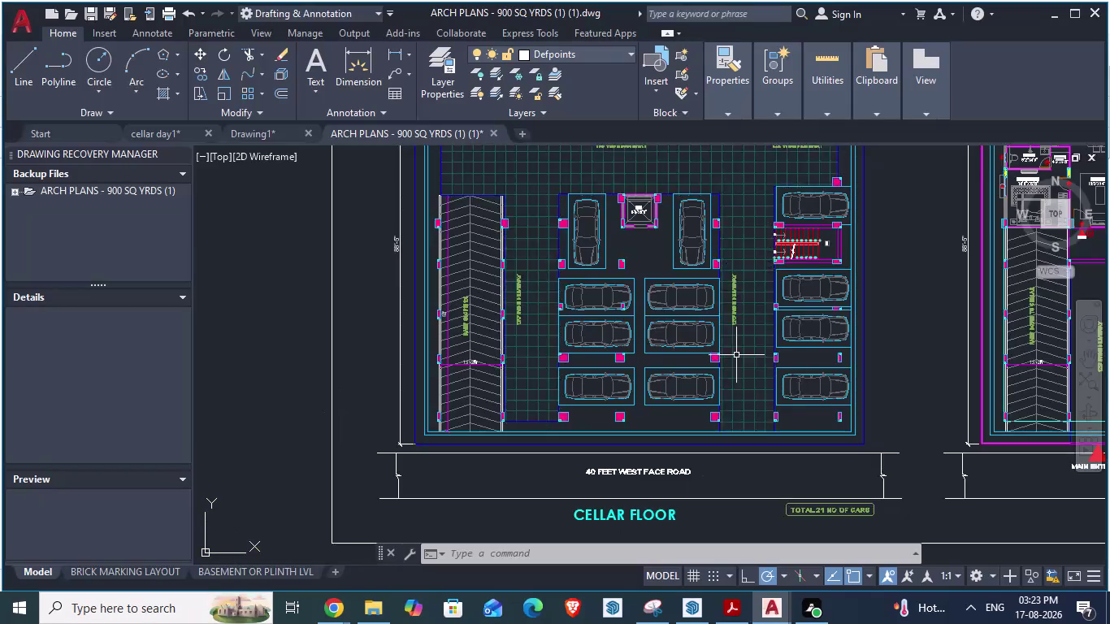
Go back to the AutoCAD floor plan and zoom in on the cellar columns.
scroll(down, 3)
scroll(up, 3)
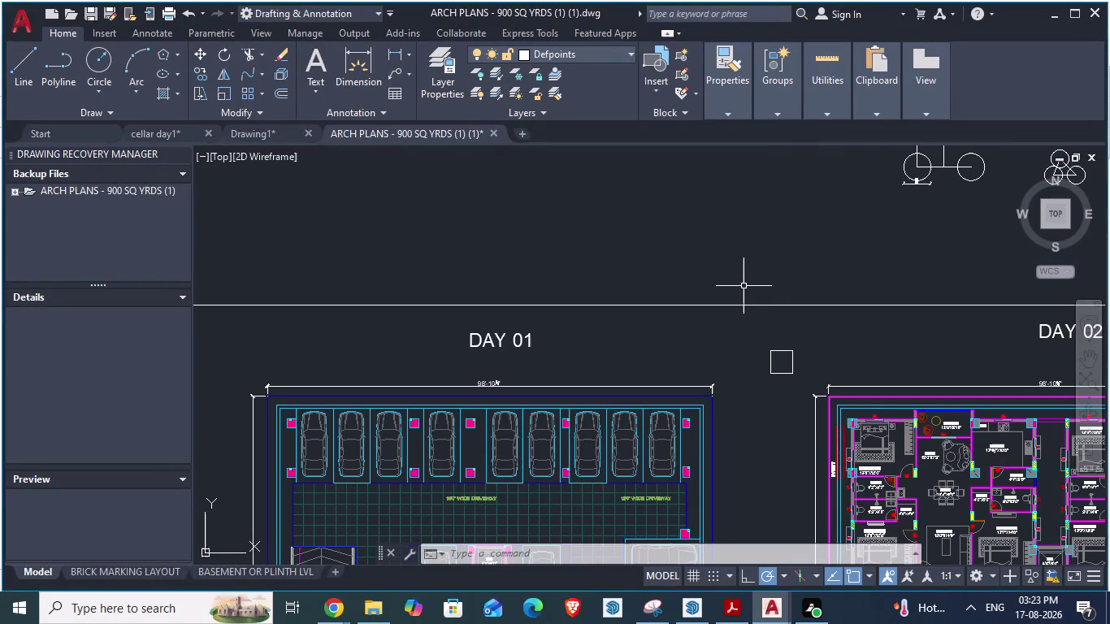
scroll(down, 3)
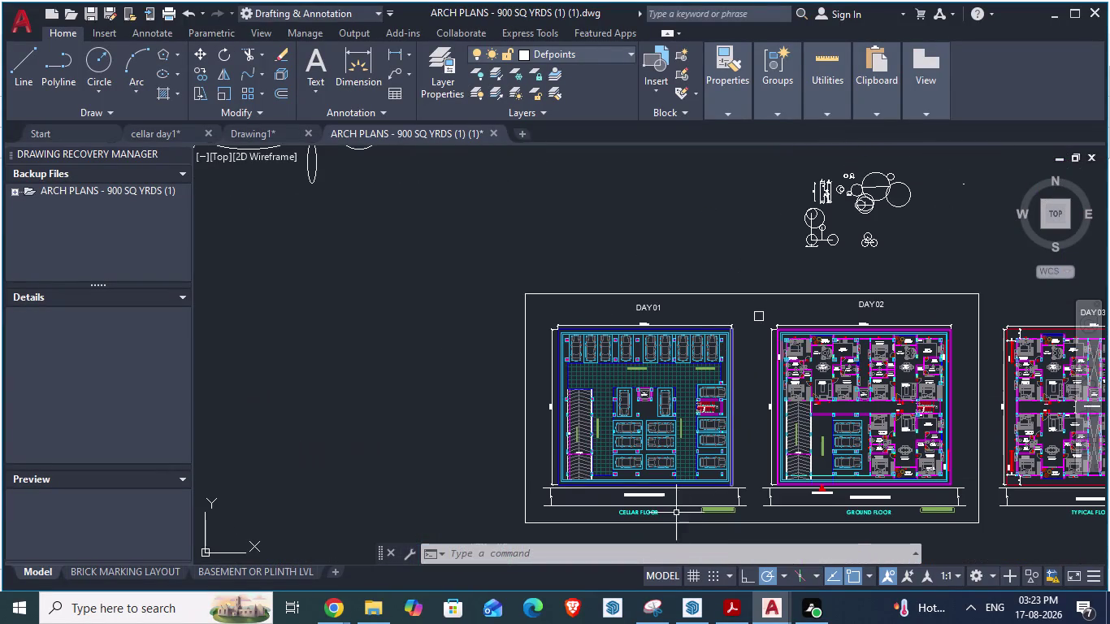
scroll(up, 3)
scroll(up, 3)
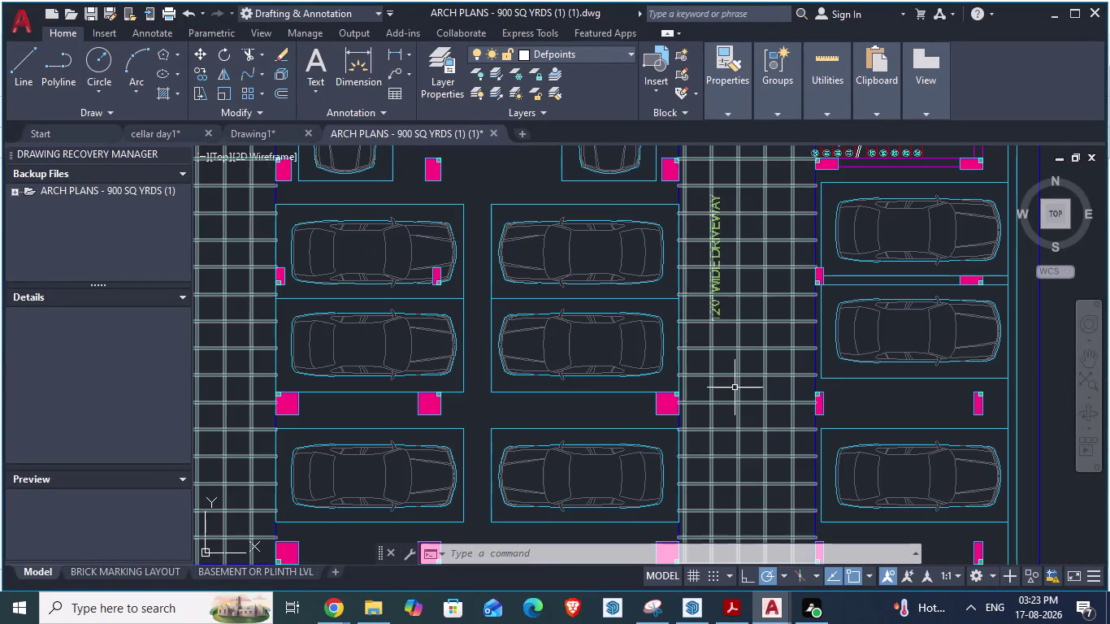
scroll(down, 3)
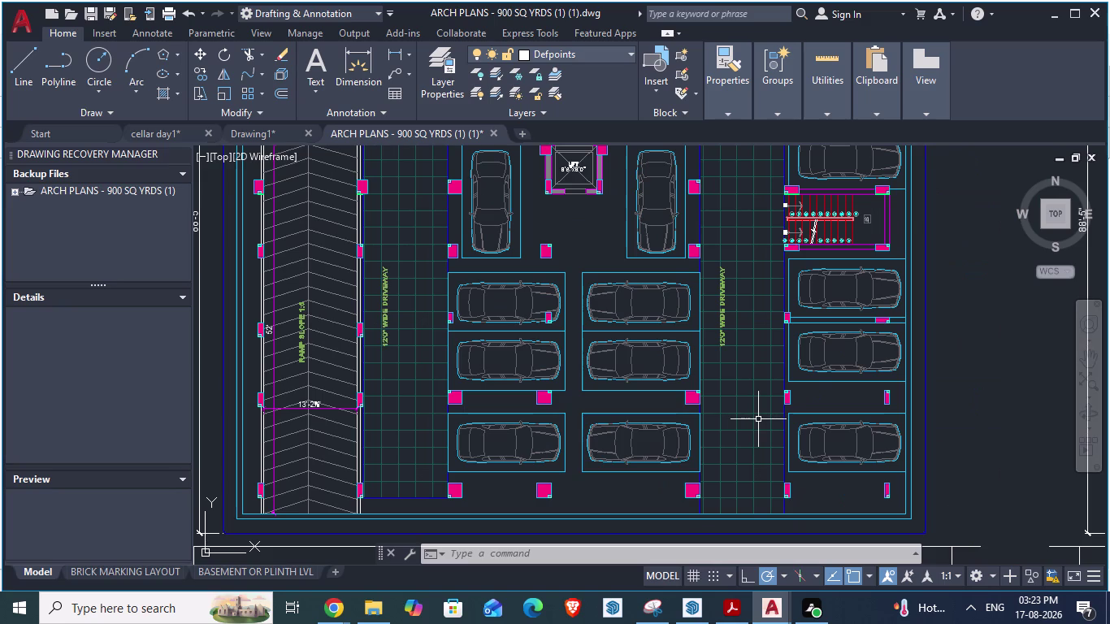
key(alt+Tab)
key(alt+Tab)
key(alt+Tab)
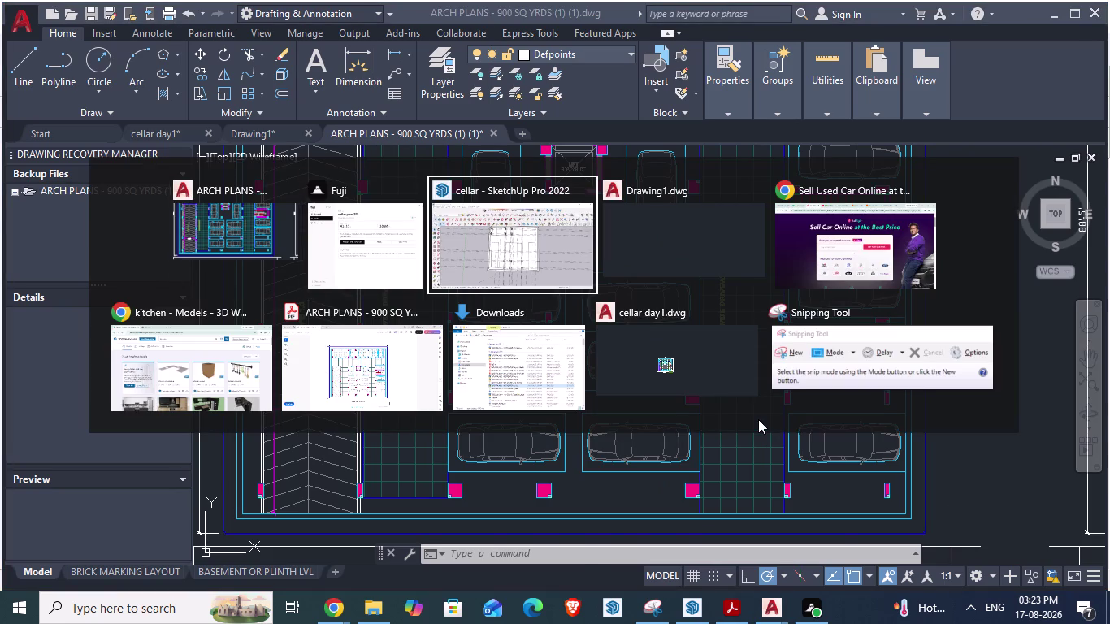
key(alt+Tab)
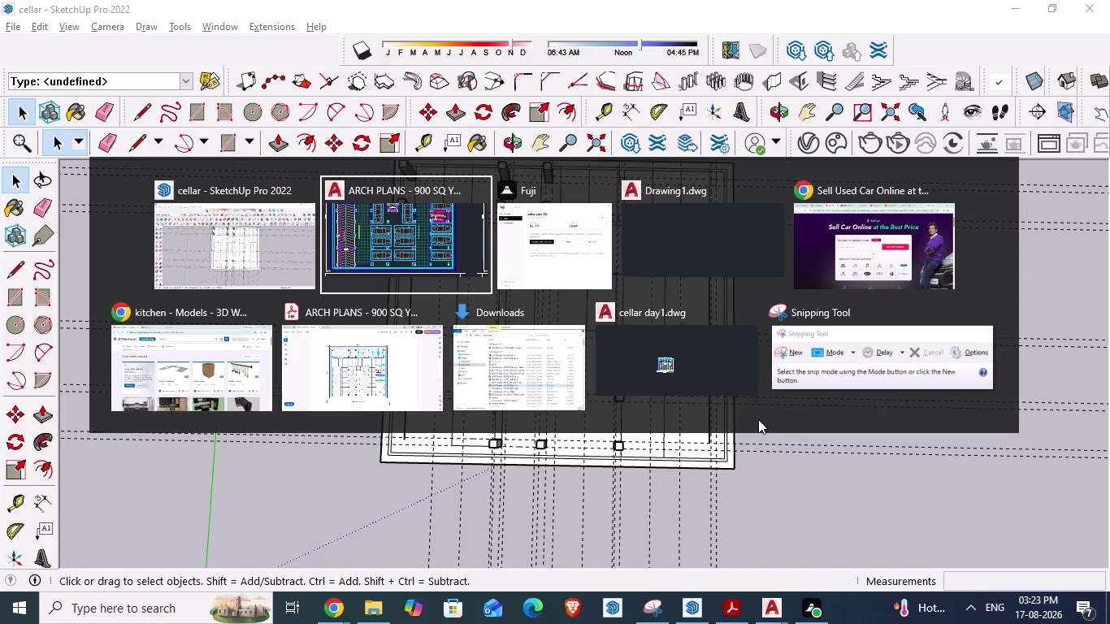
scroll(up, 3)
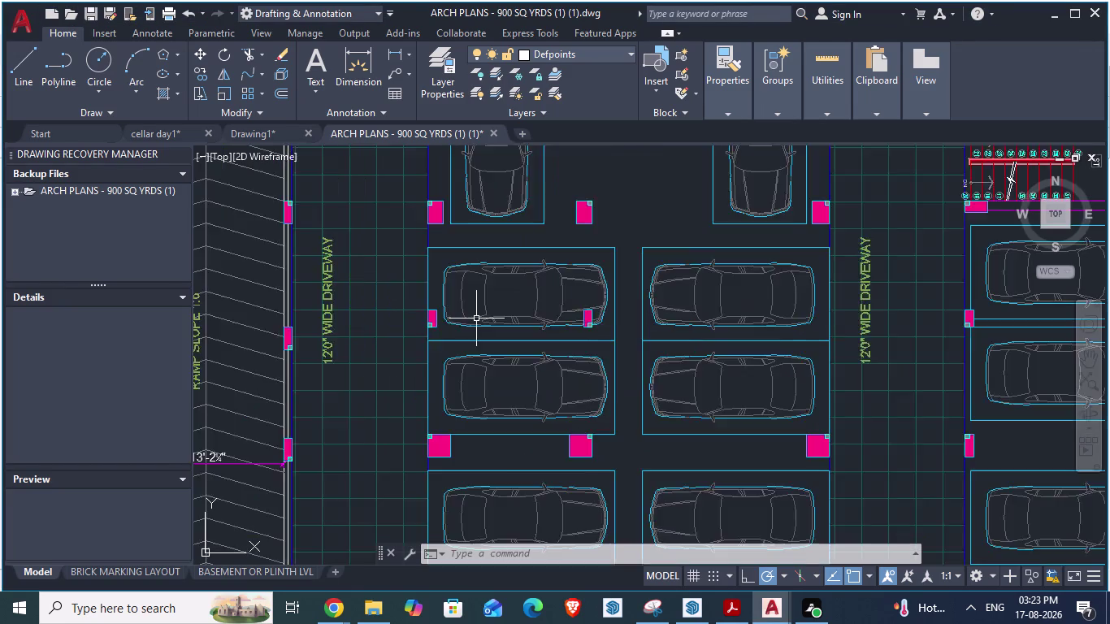
scroll(up, 3)
scroll(down, 3)
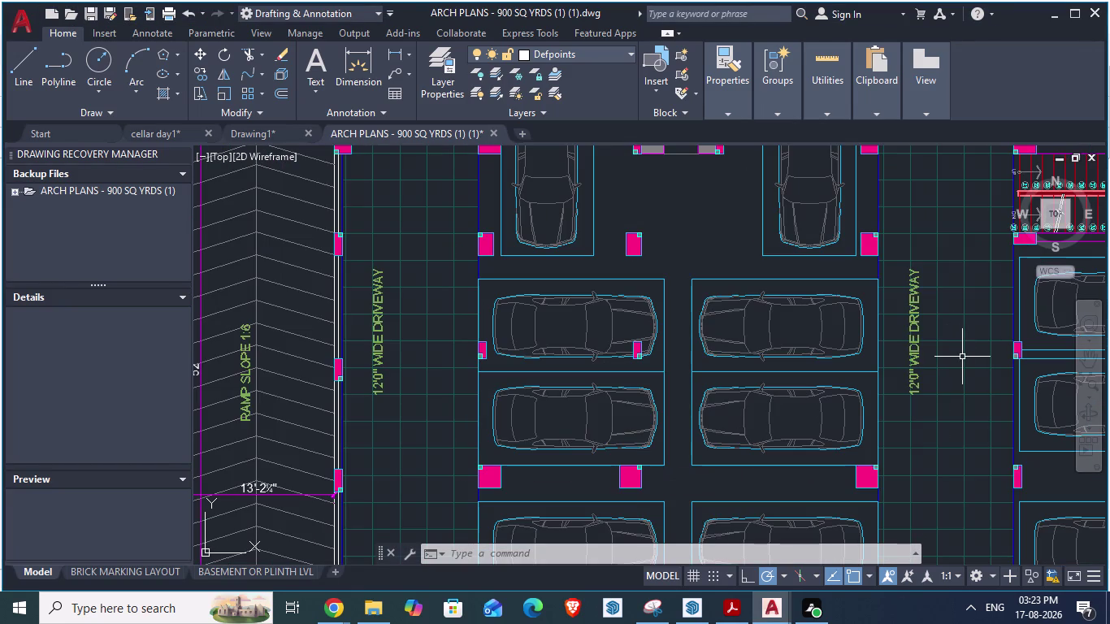
Start an aligned dimension (DA) at a column corner, then return to SketchUp.
text(d)
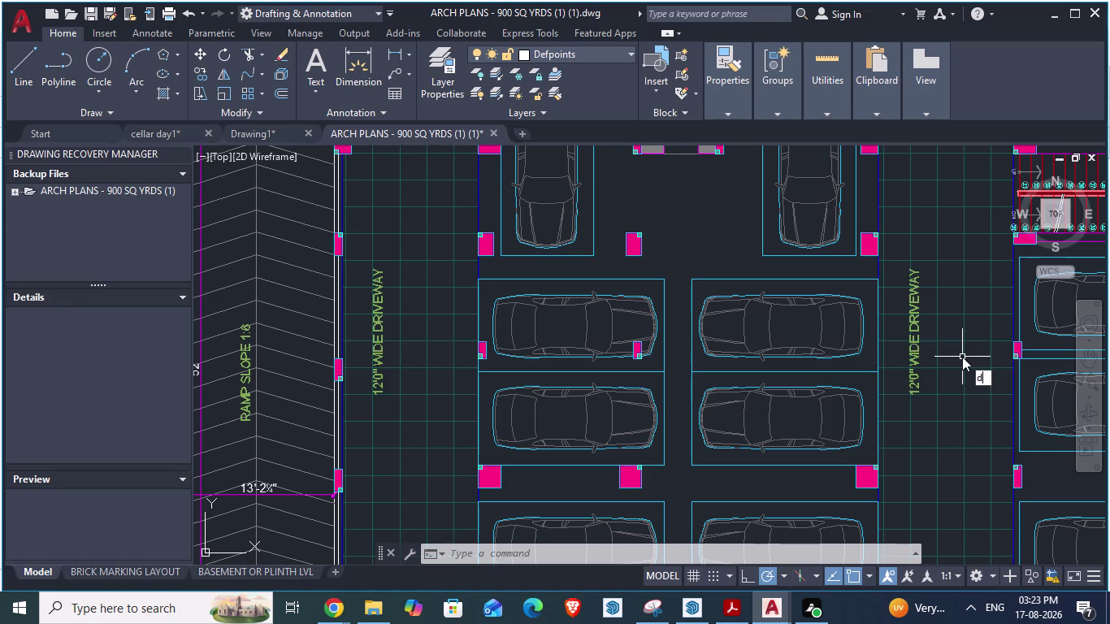
text(a)
key(Return)
scroll(up, 3)
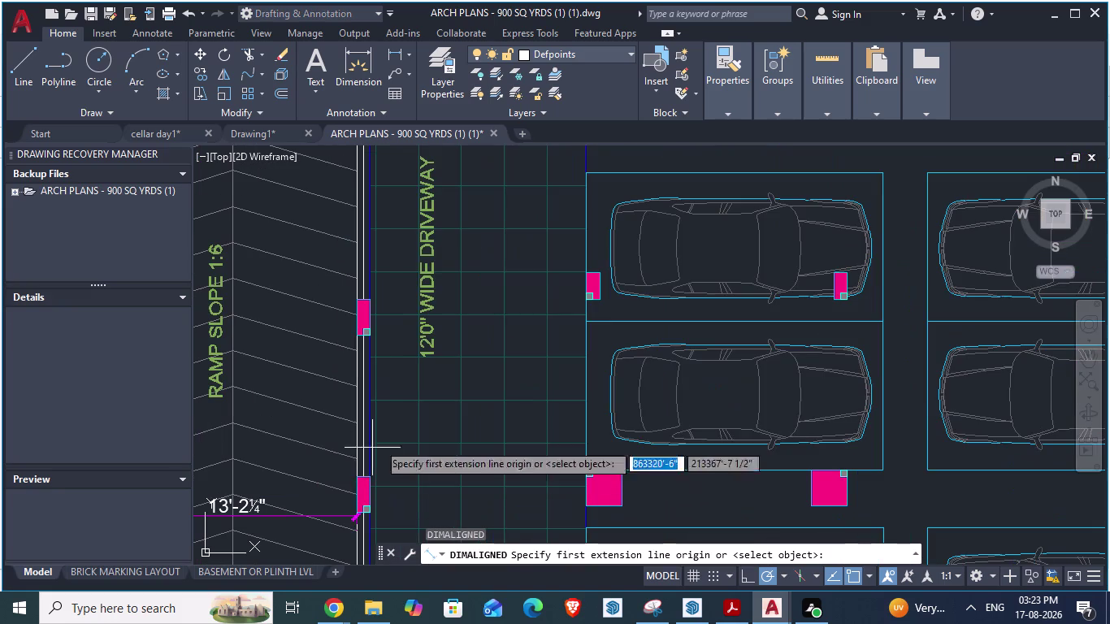
click(598, 474)
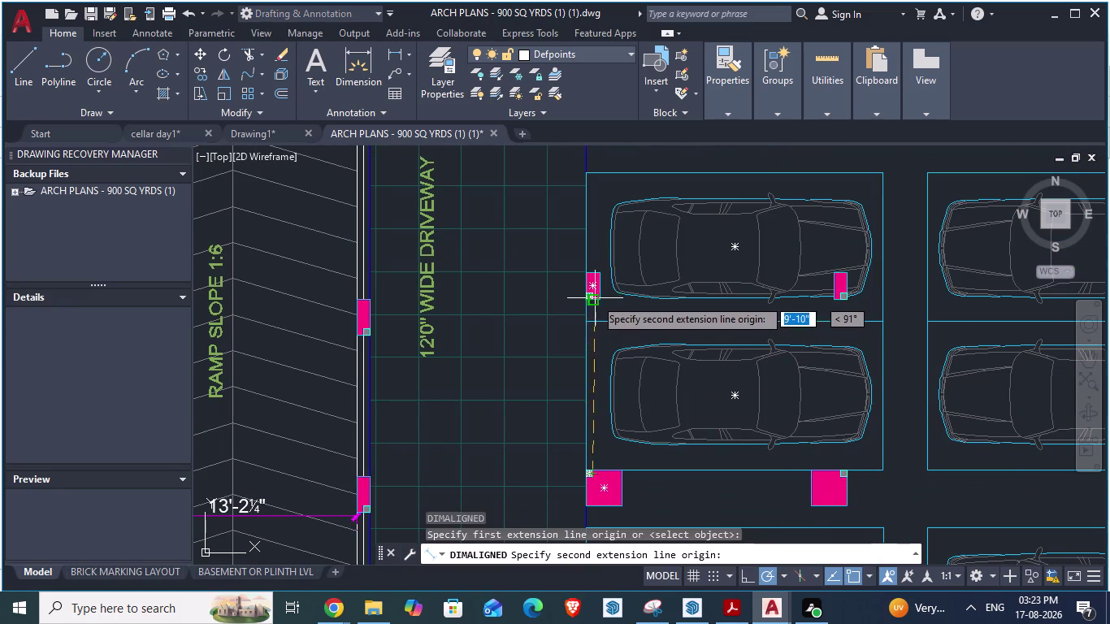
scroll(up, 3)
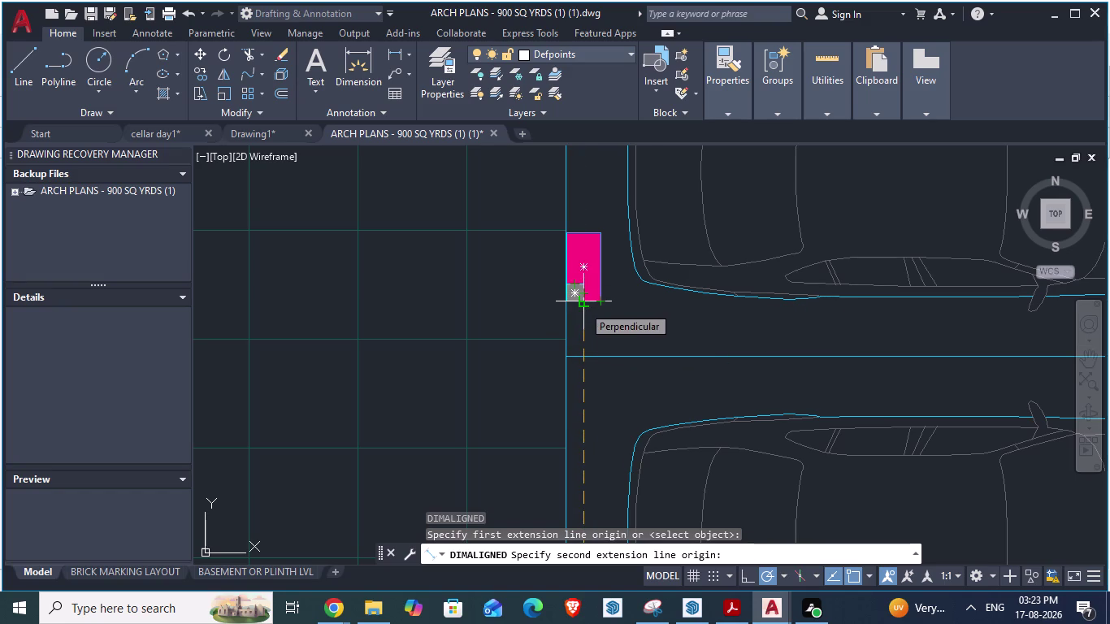
key(alt+Tab)
key(alt+Tab)
Place a Tape Measure guide 9'7.5" out from the front column row.
key(alt+Tab)
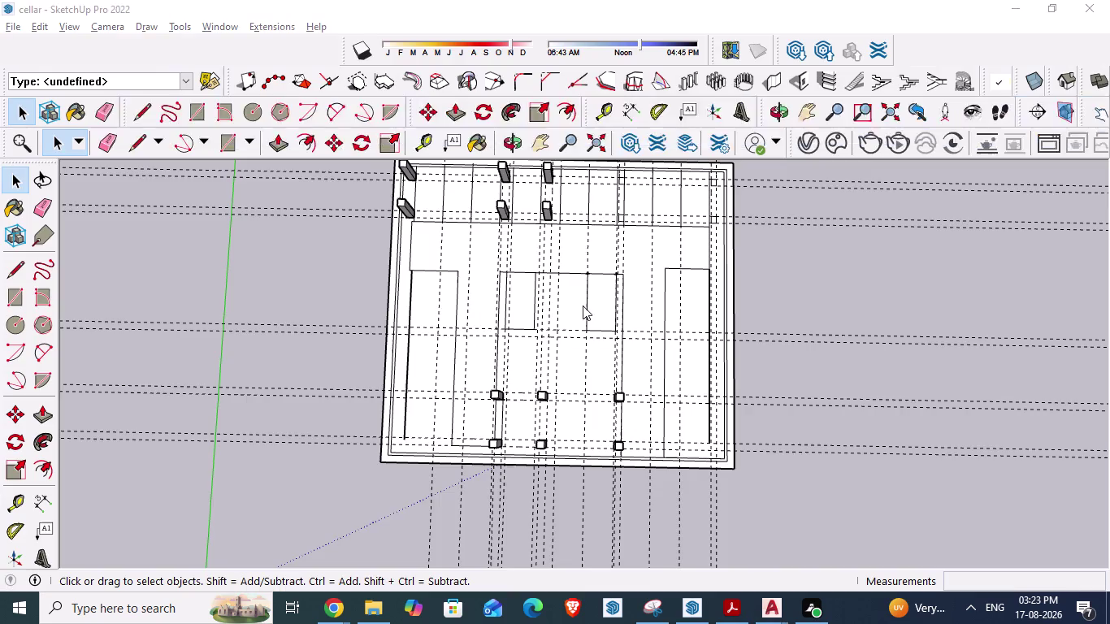
scroll(up, 3)
scroll(up, 3)
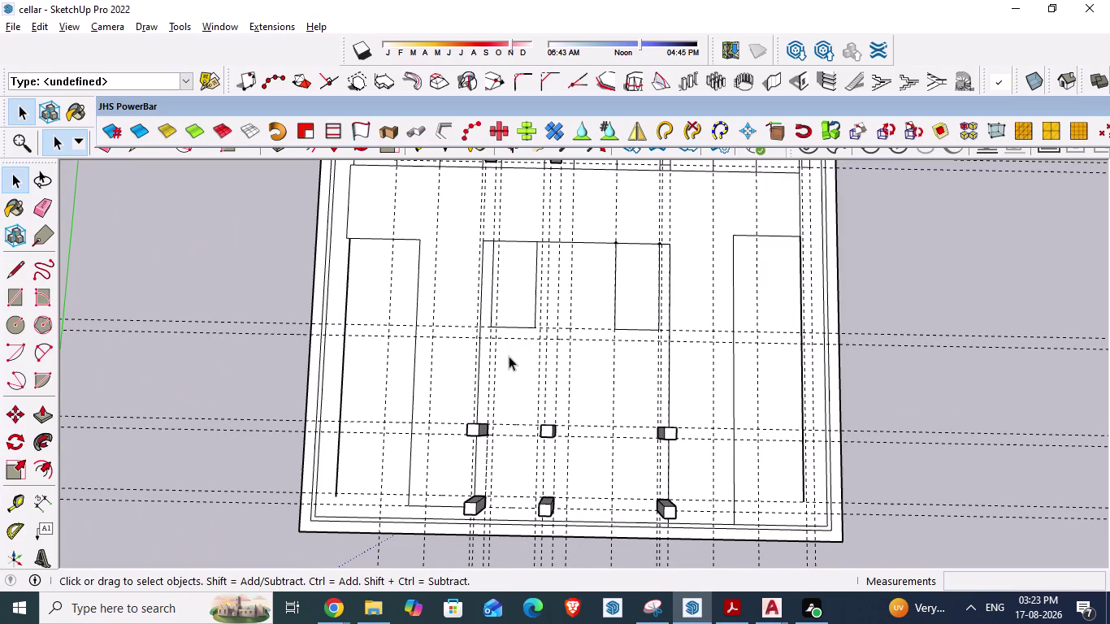
key(t)
key(Return)
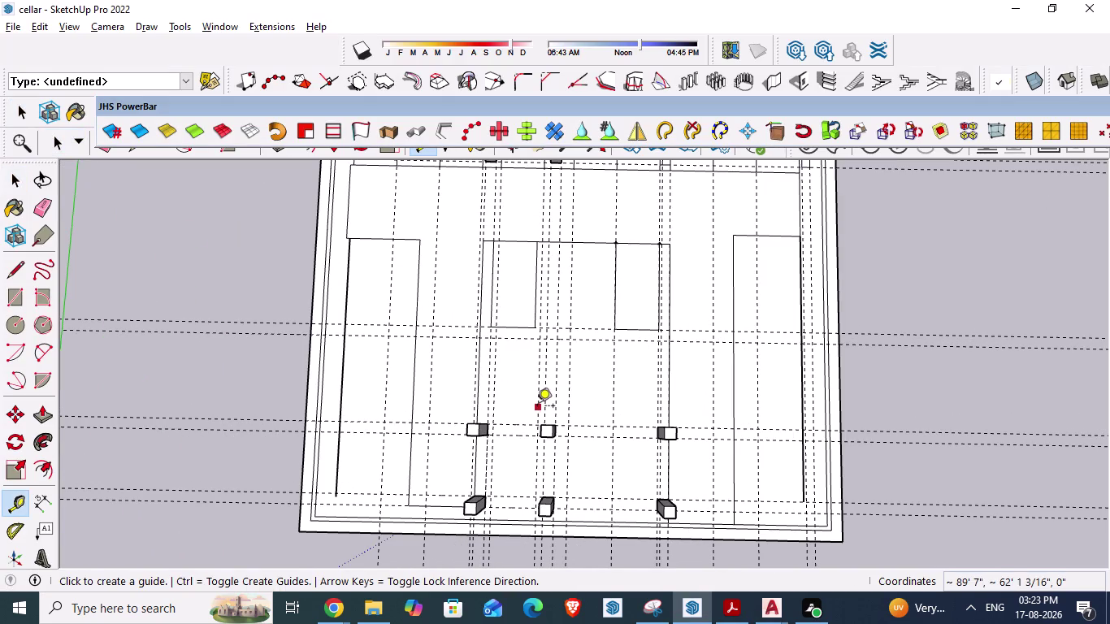
click(522, 425)
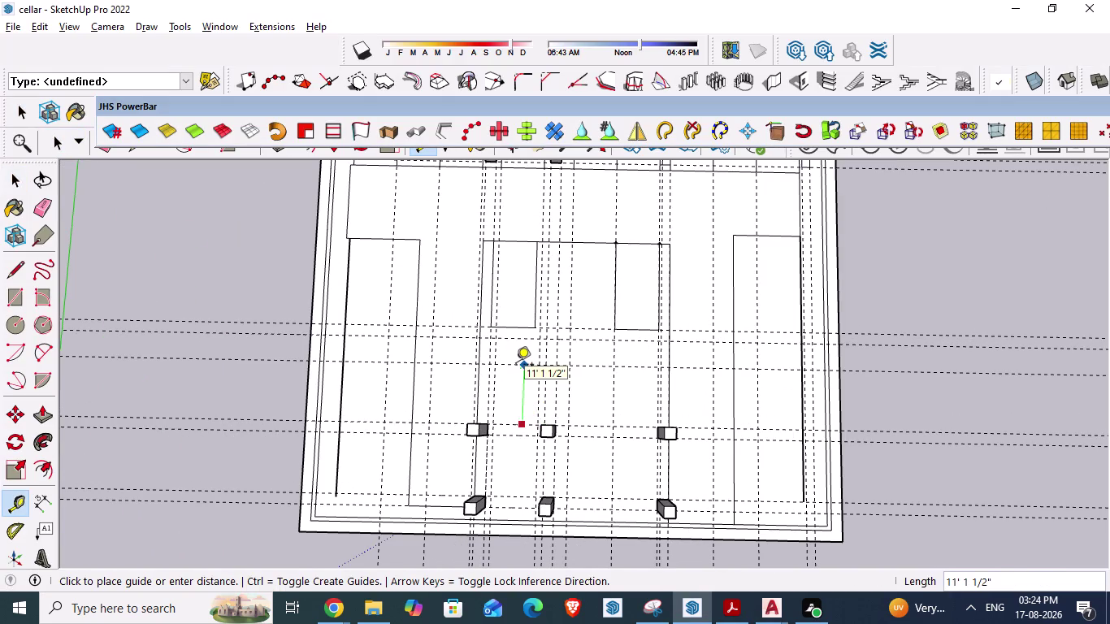
text(9')
text(7)
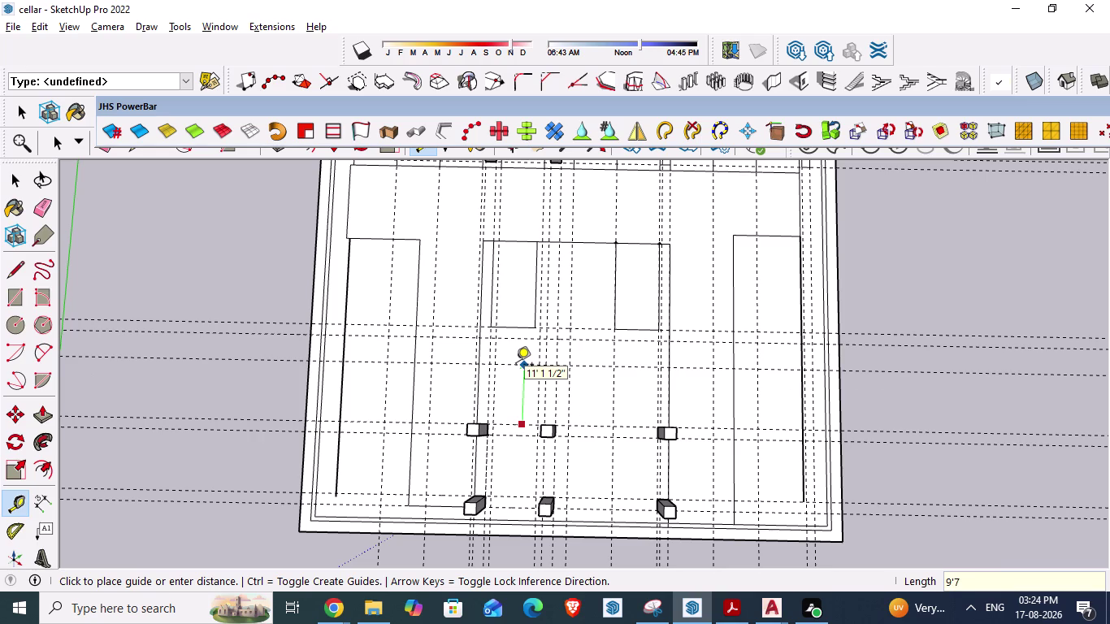
text(.5")
key(Return)
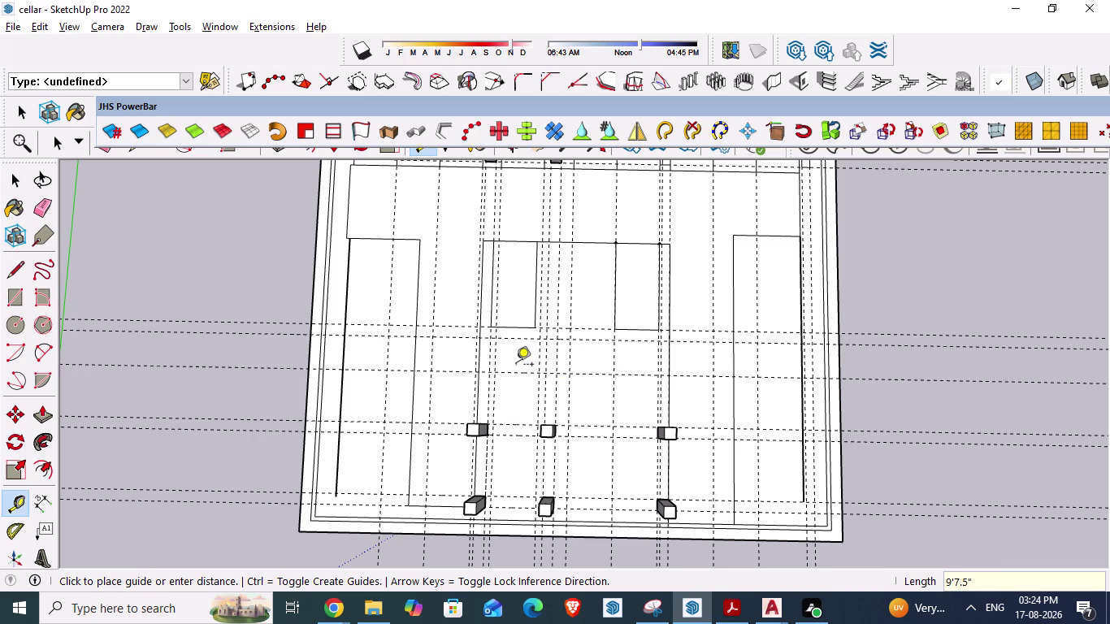
scroll(up, 3)
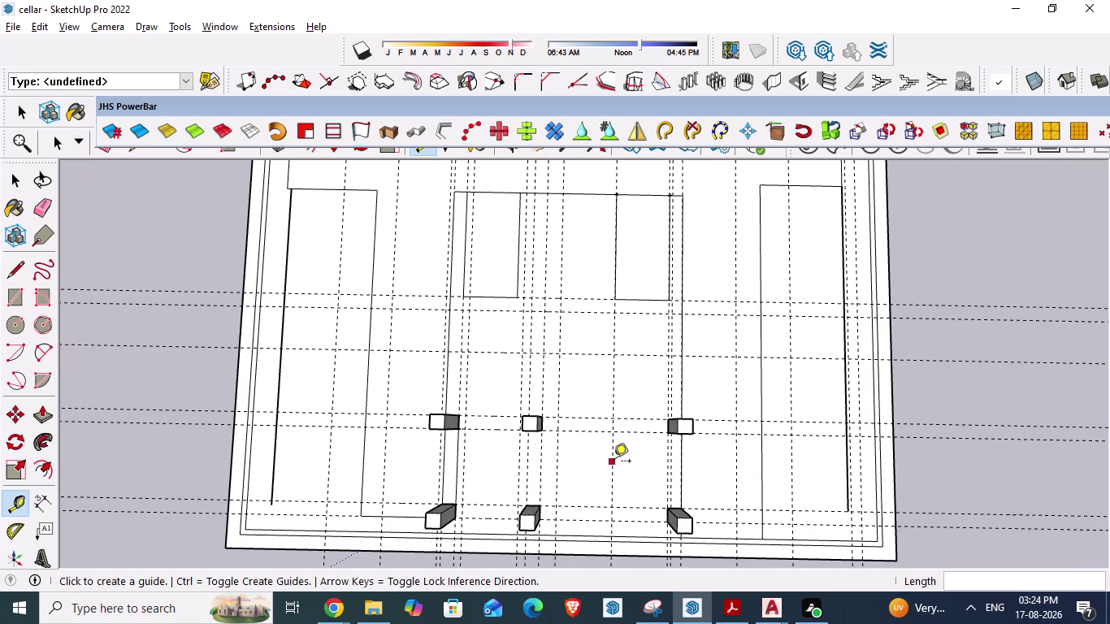
Recheck the roughly 9'-7½" column spacing in AutoCAD, then return to SketchUp.
key(alt+Tab)
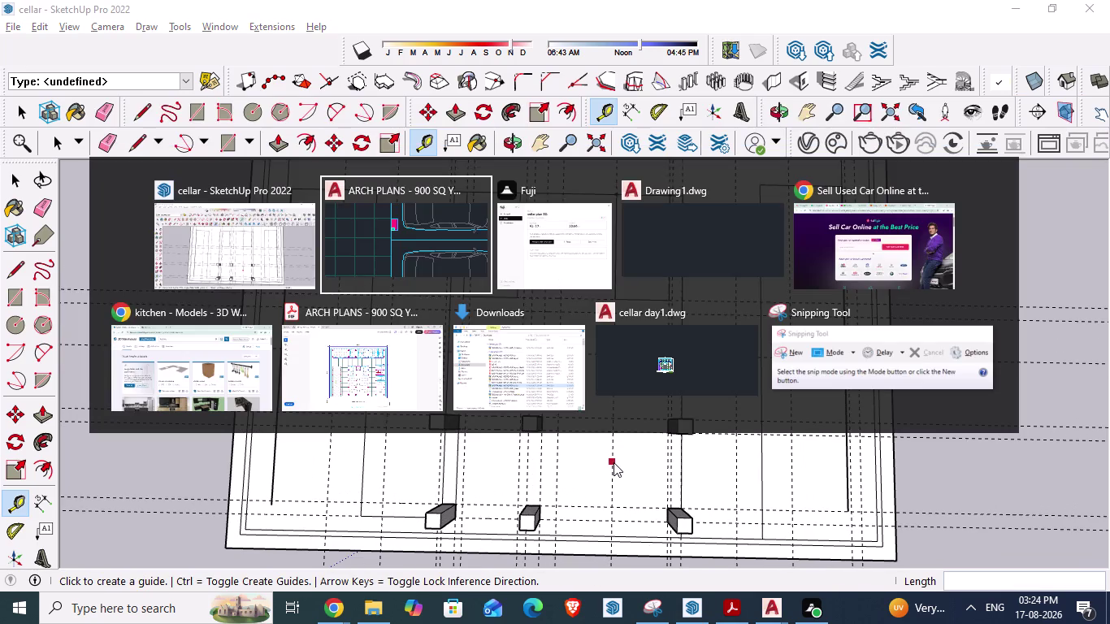
scroll(down, 3)
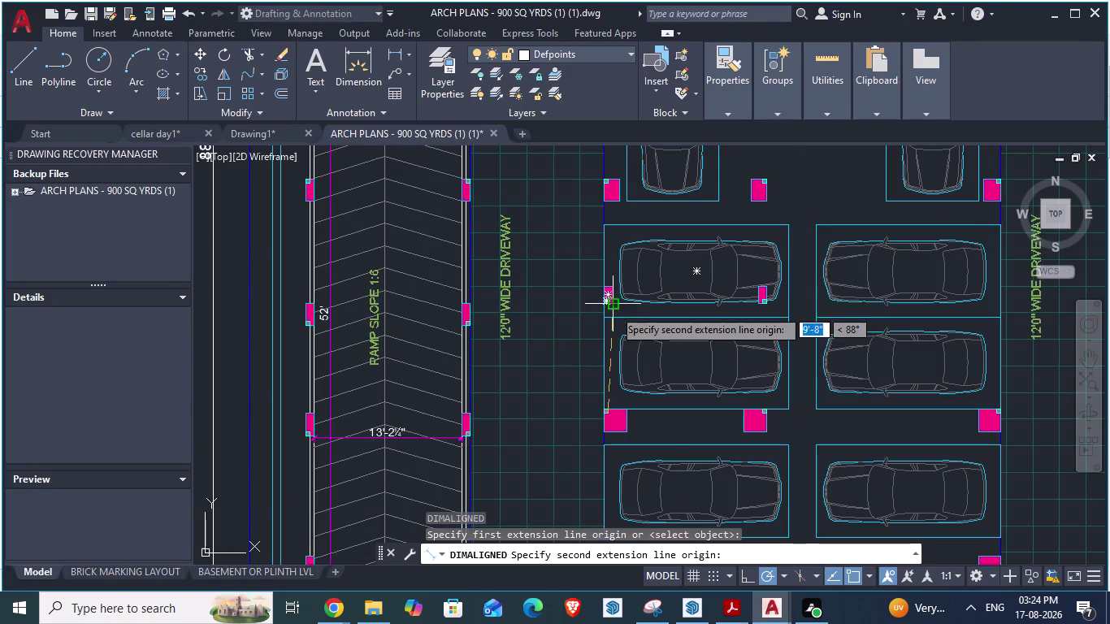
scroll(up, 3)
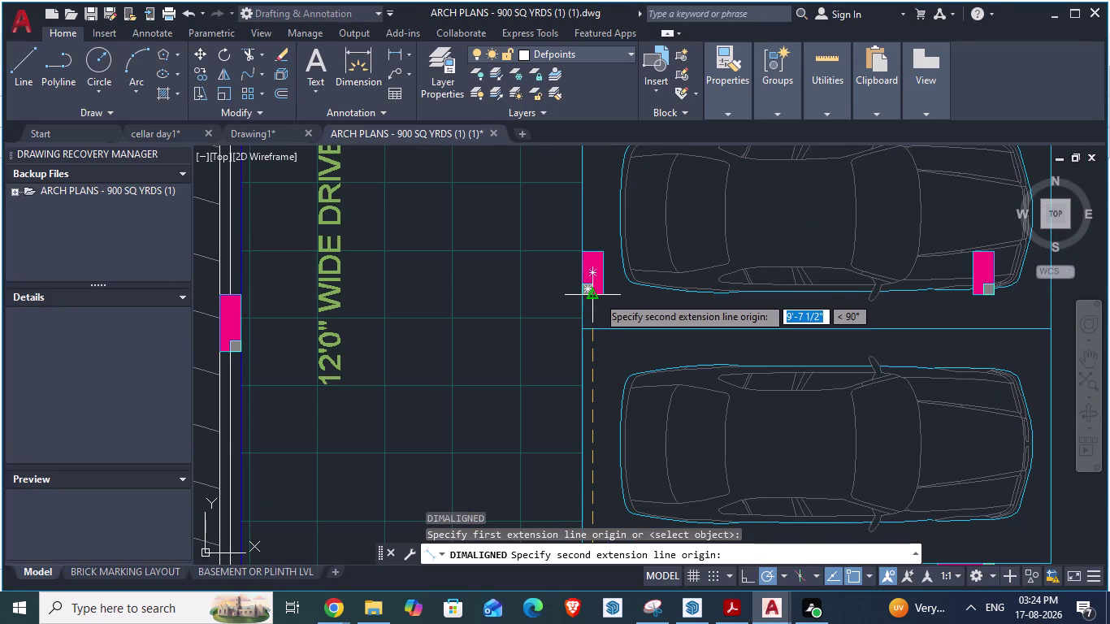
key(alt+Tab)
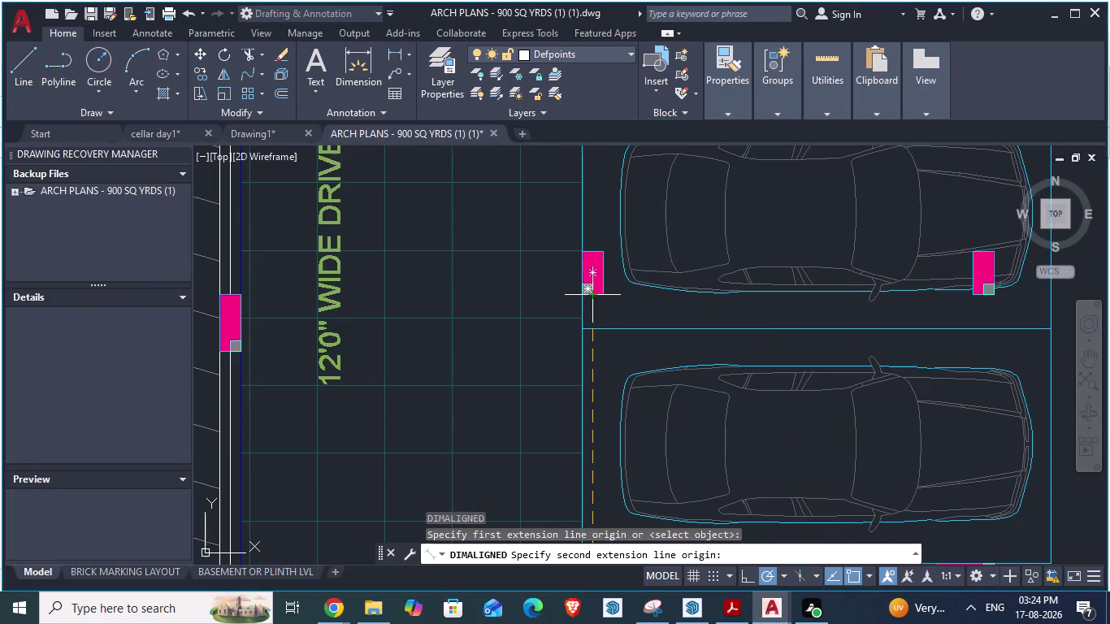
key(alt+Tab)
key(alt+Tab)
Place a guide 9'7 1/2" from the middle column.
scroll(down, 3)
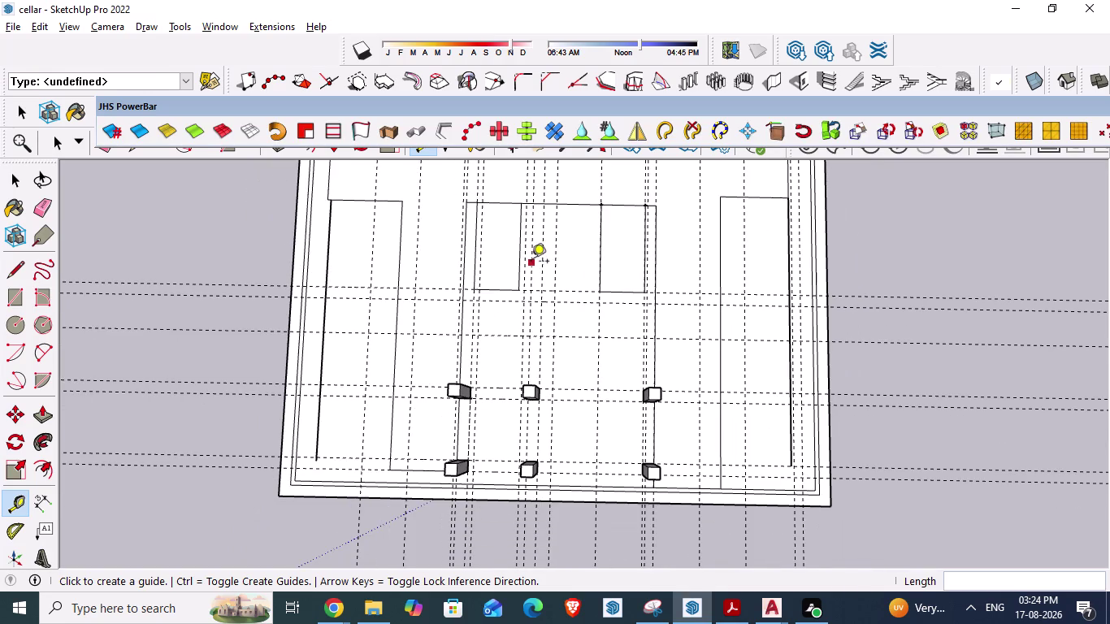
scroll(up, 3)
click(502, 395)
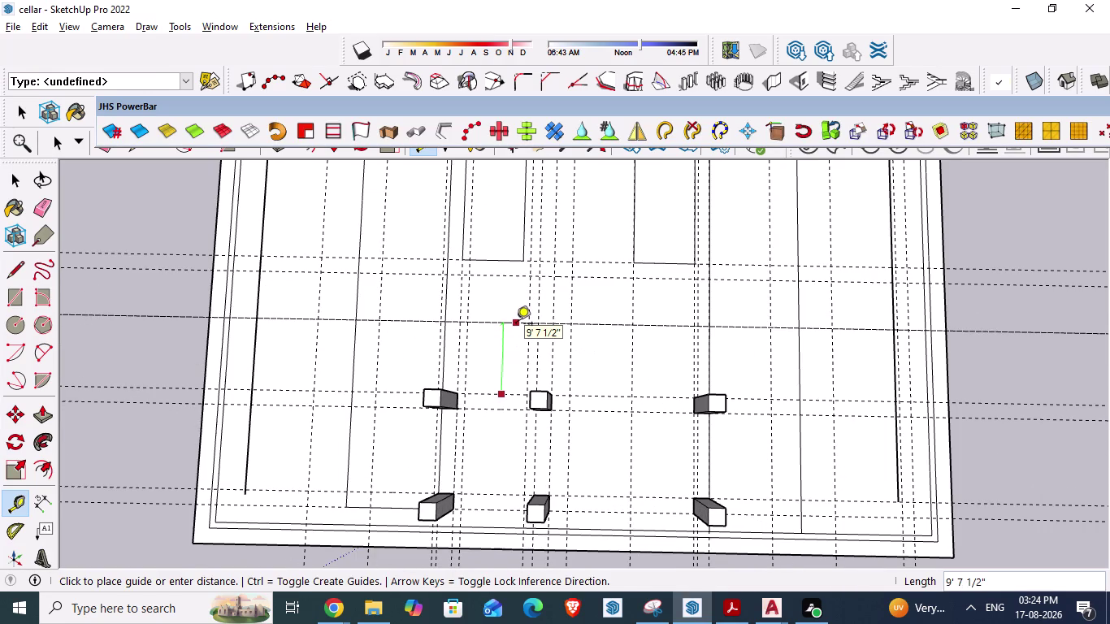
key(Escape)
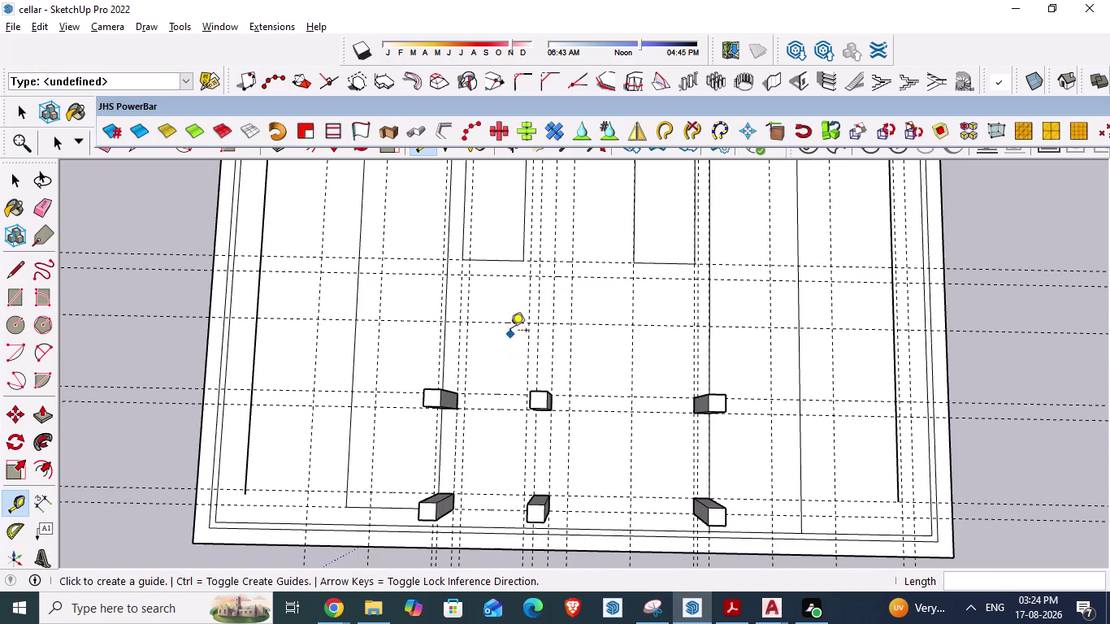
Add a second guide 2' beyond the new guide, then return to AutoCAD.
click(510, 325)
text(2)
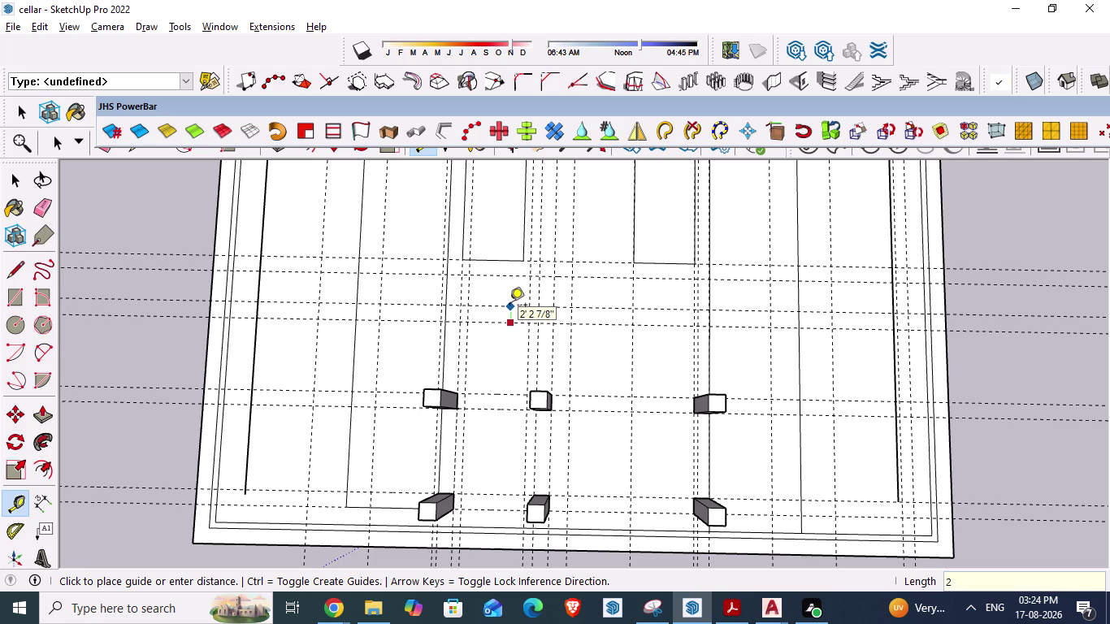
text(')
key(Return)
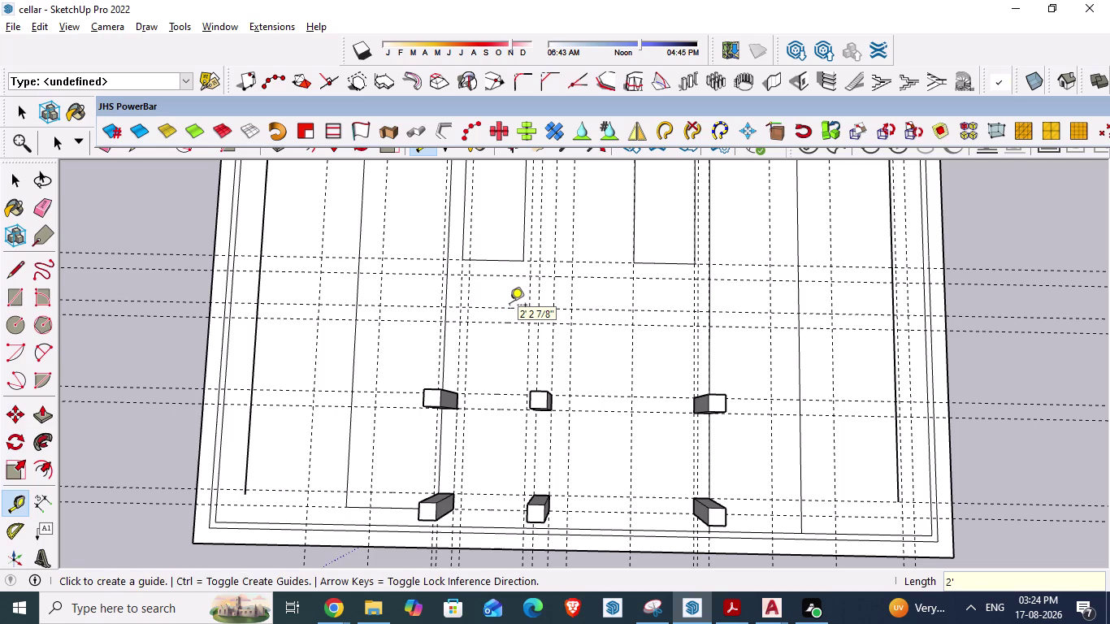
key(alt+Tab)
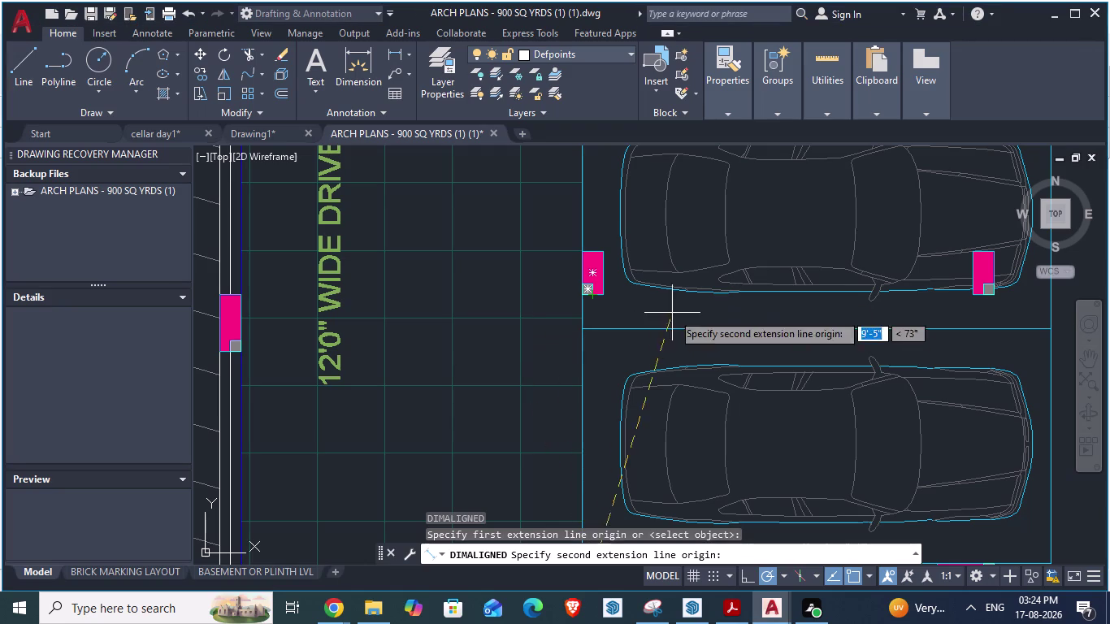
Cancel the leftover dimension and start an aligned dimension at a column corner, then abandon it.
key(Escape)
scroll(down, 3)
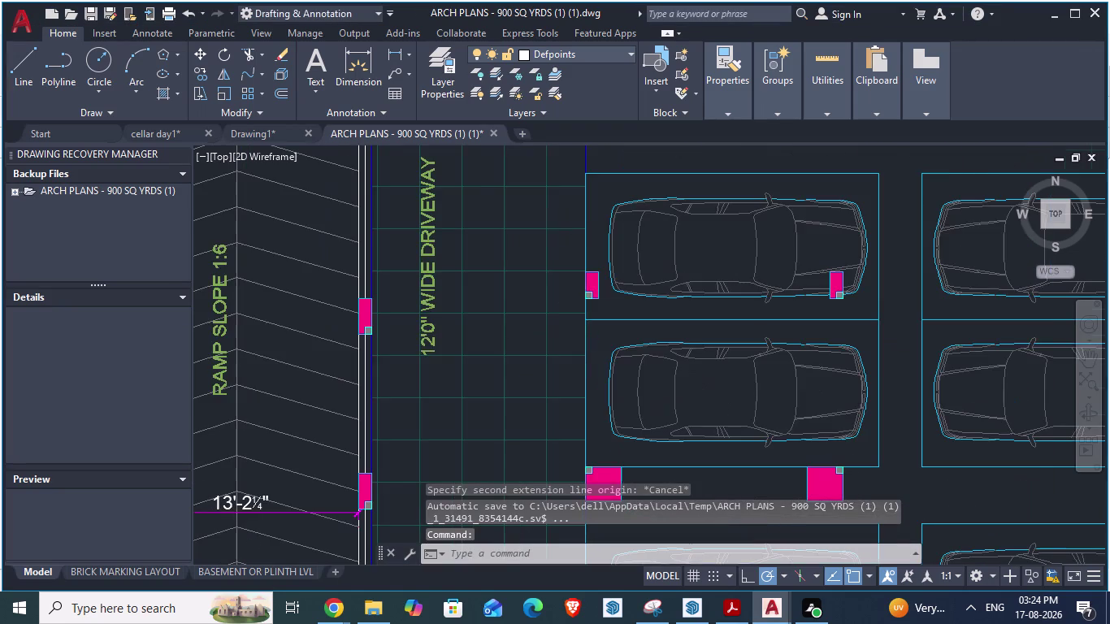
scroll(up, 3)
scroll(down, 3)
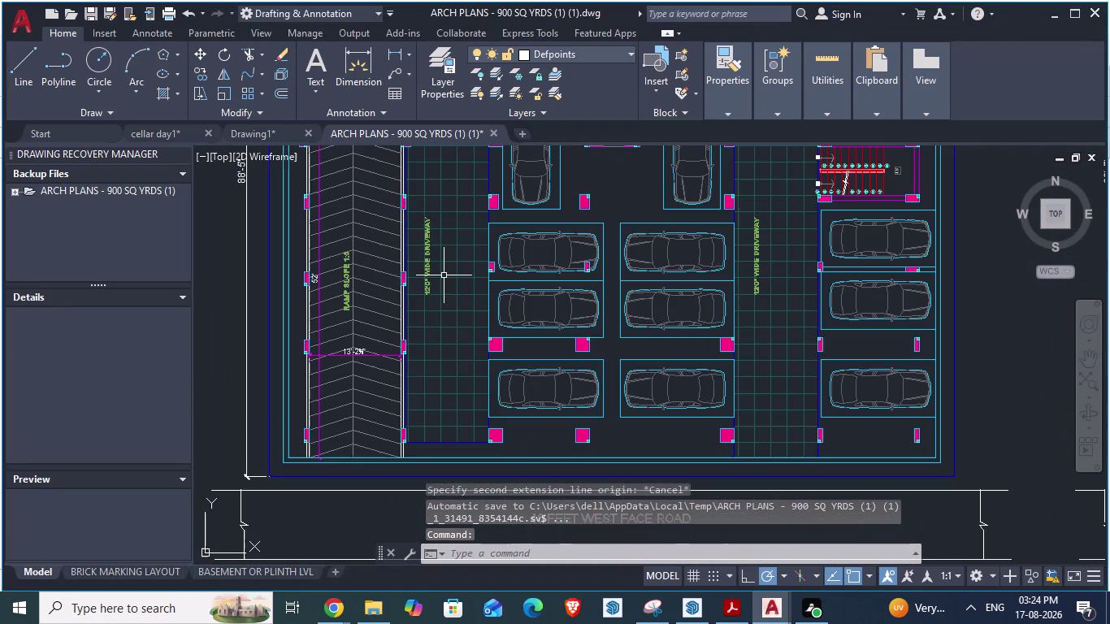
scroll(up, 3)
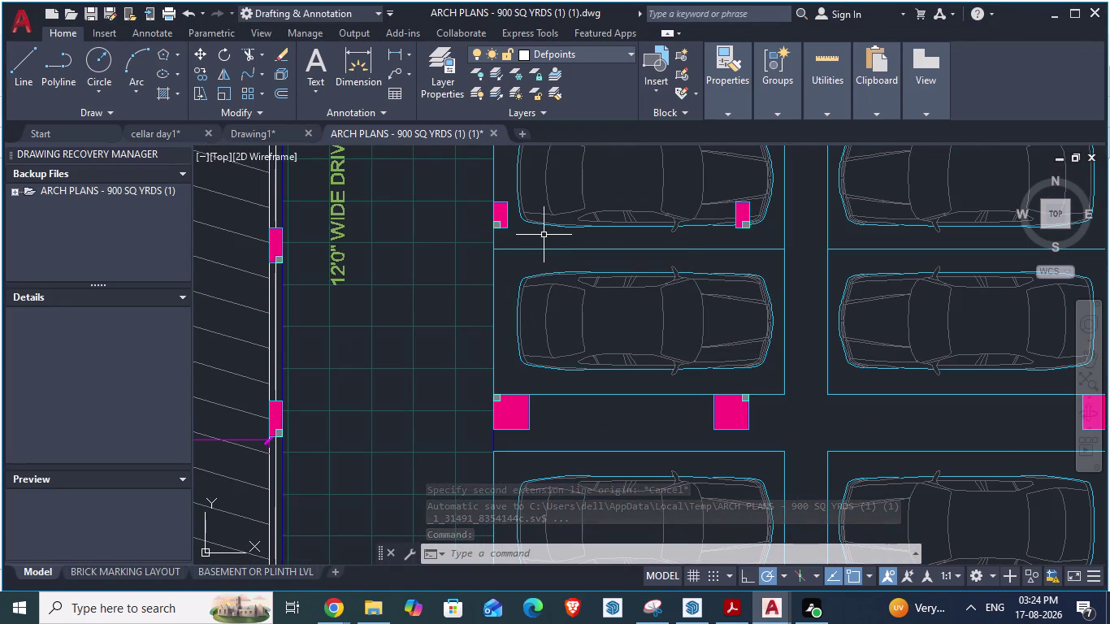
key(space)
scroll(up, 3)
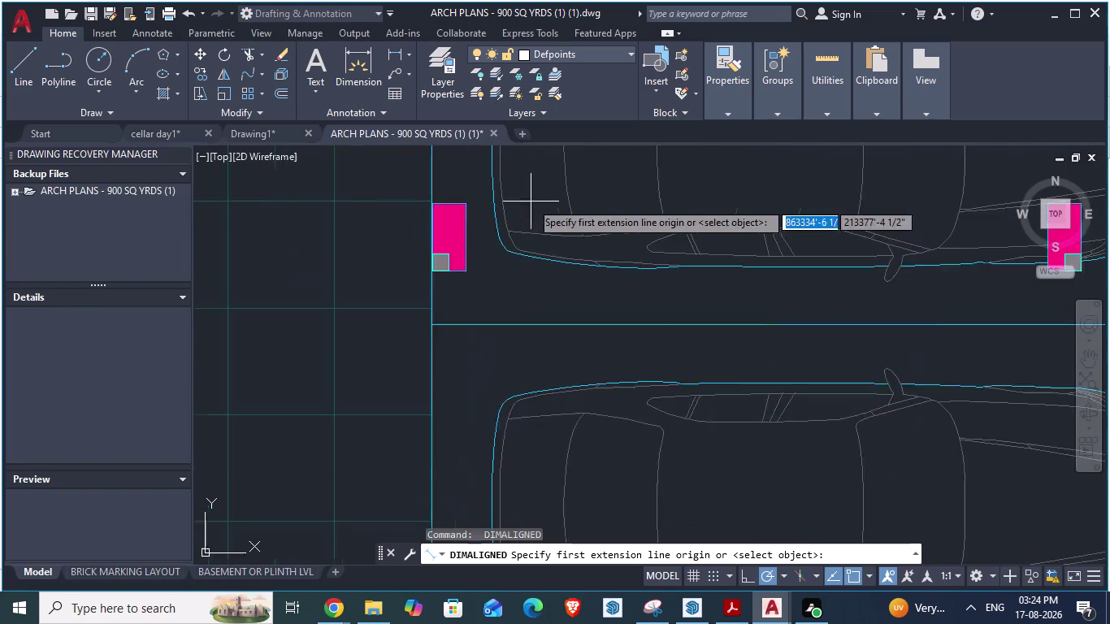
scroll(up, 3)
click(423, 309)
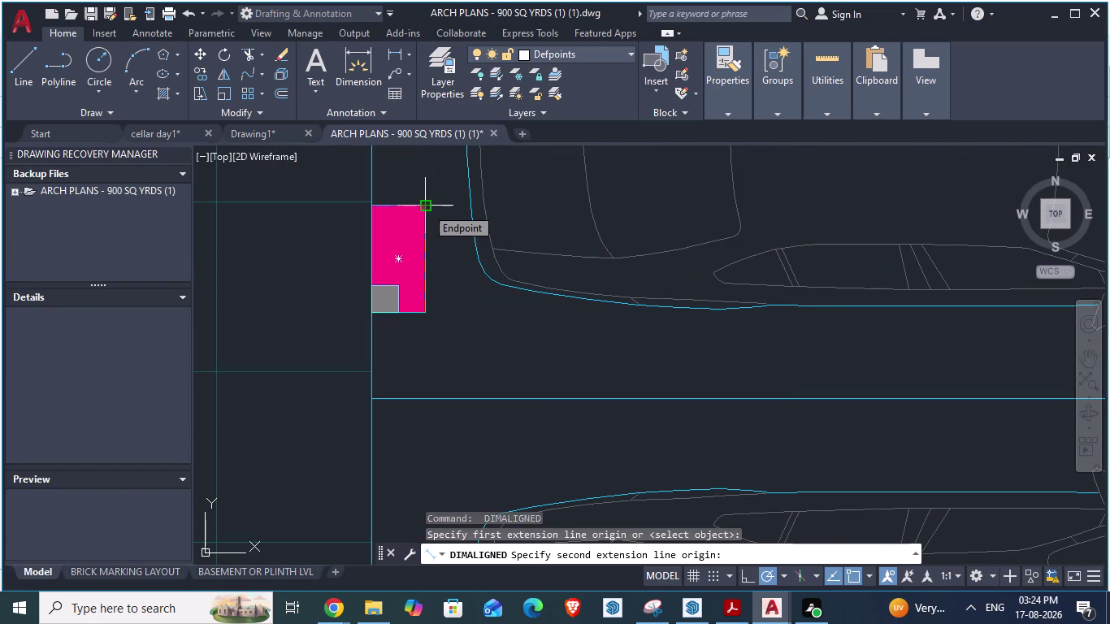
key(Escape)
Retry the aligned dimension from the column's top-left and lower-left corners, cancelling each.
key(space)
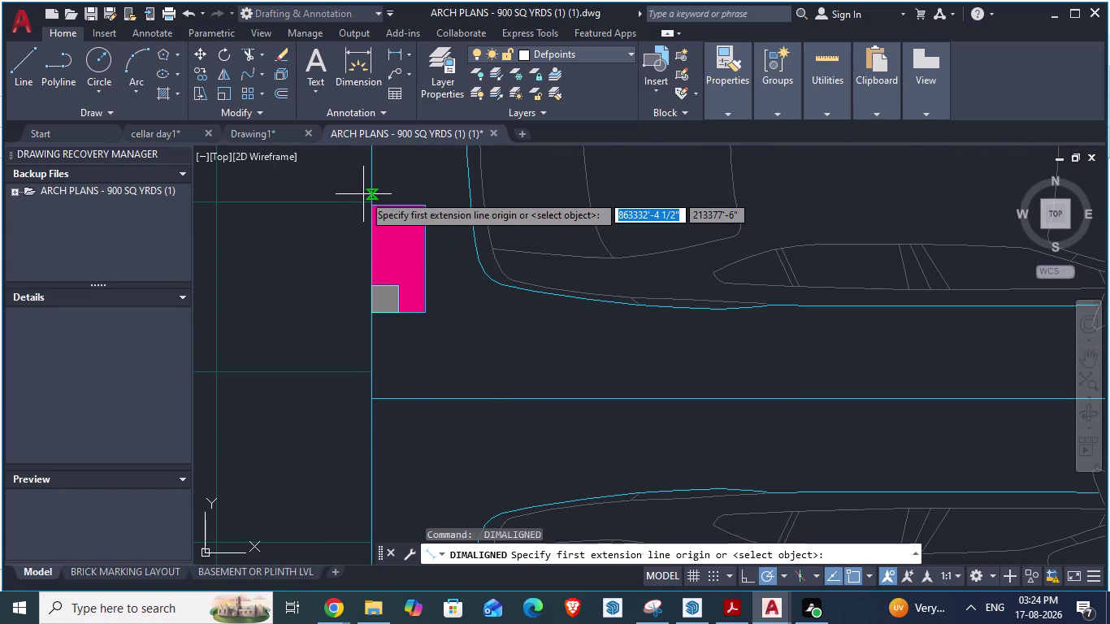
click(378, 204)
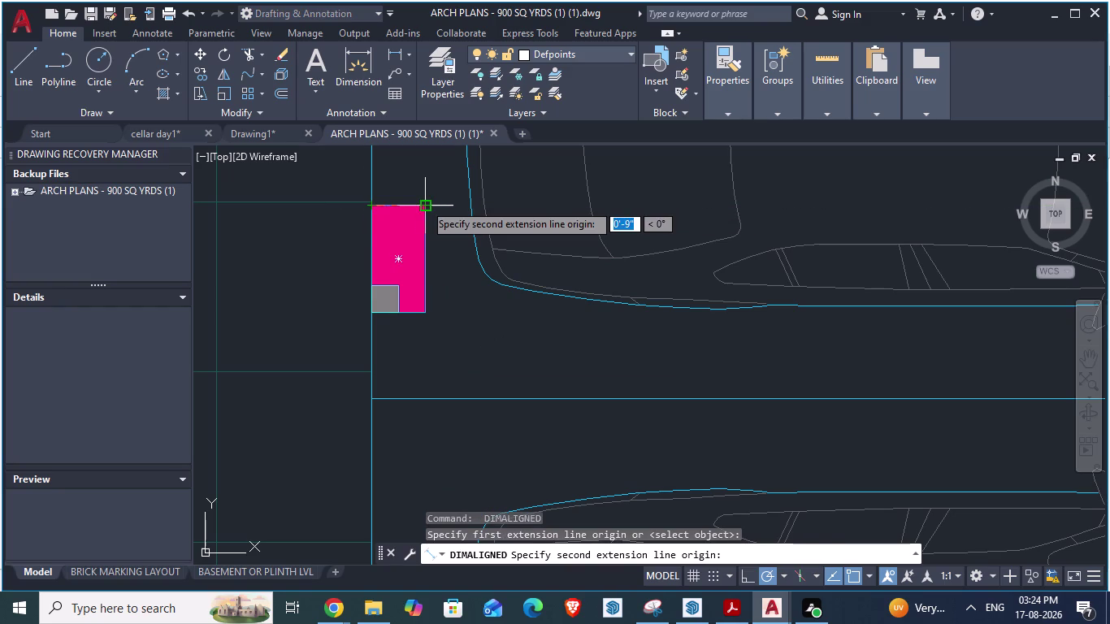
key(Escape)
scroll(down, 3)
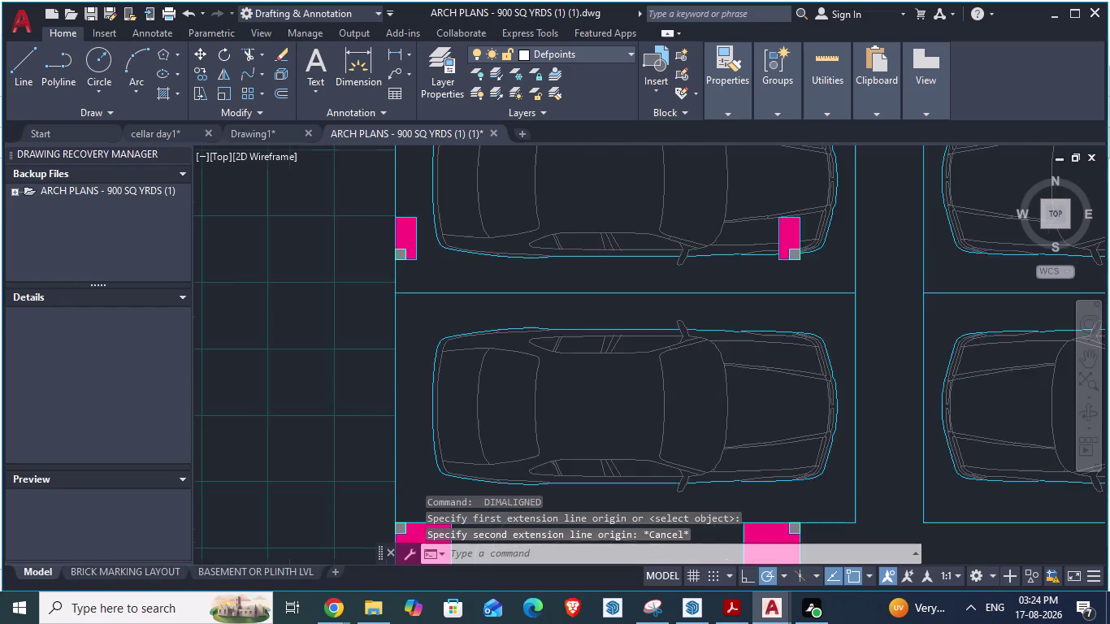
scroll(down, 3)
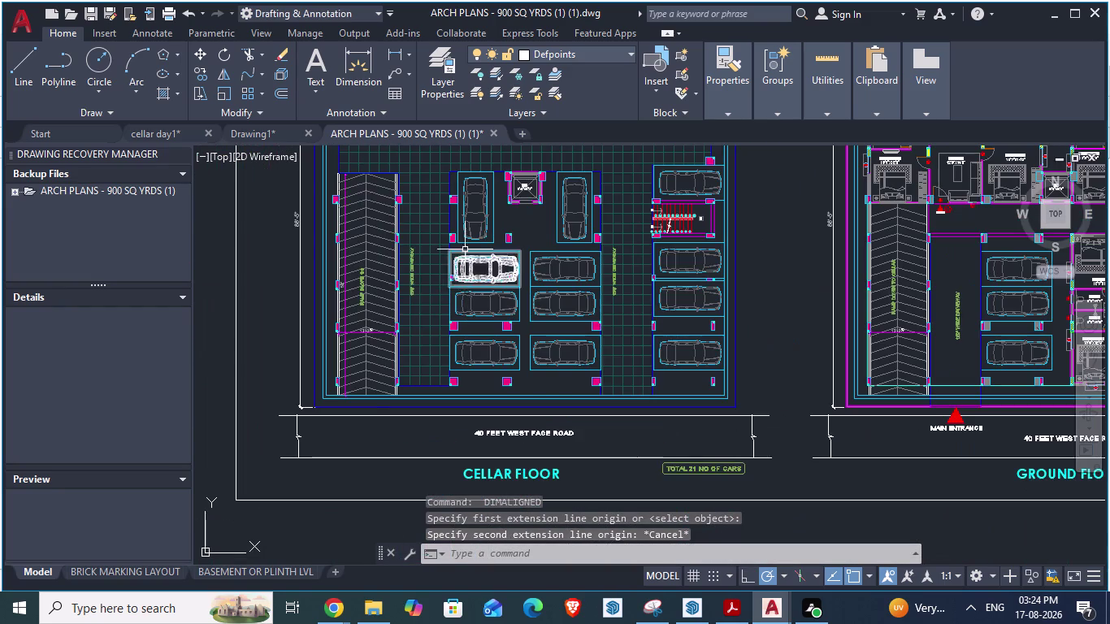
scroll(up, 3)
scroll(up, 3)
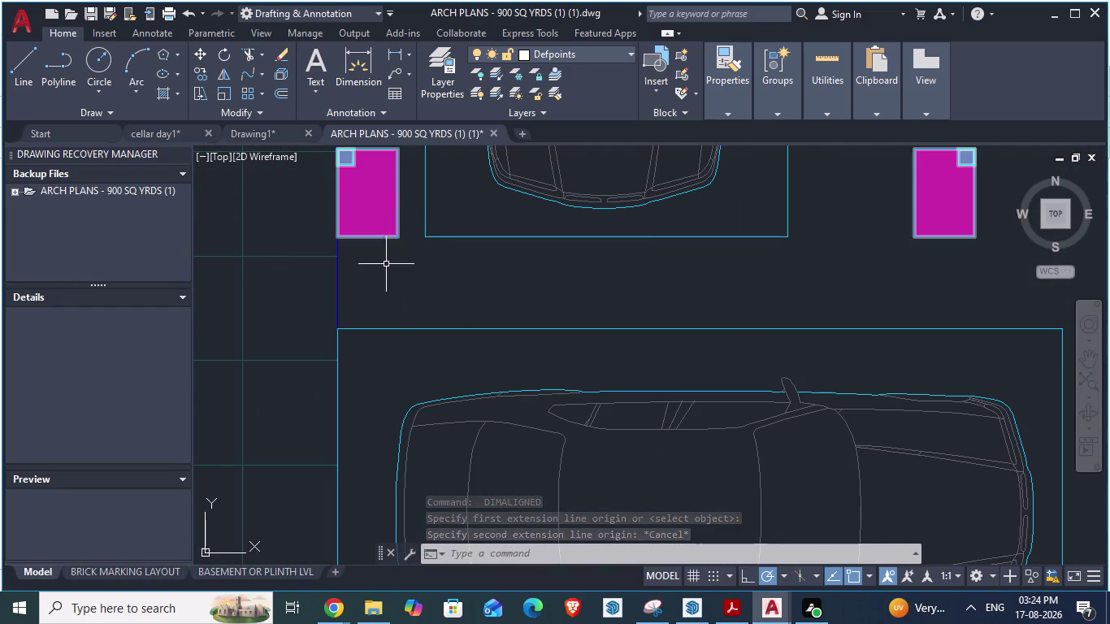
key(space)
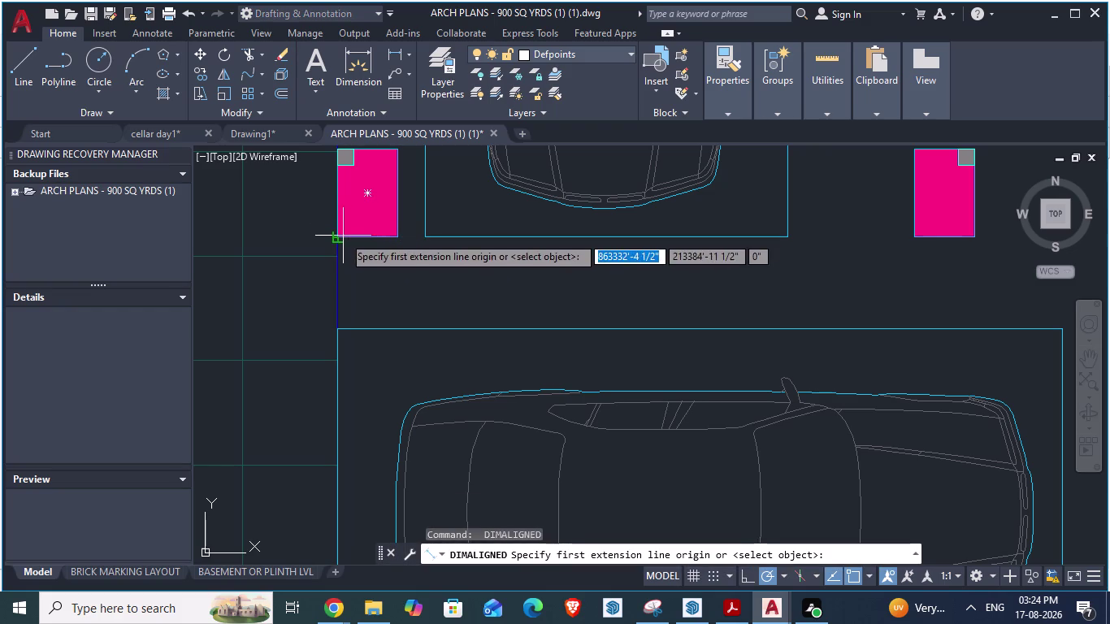
click(343, 235)
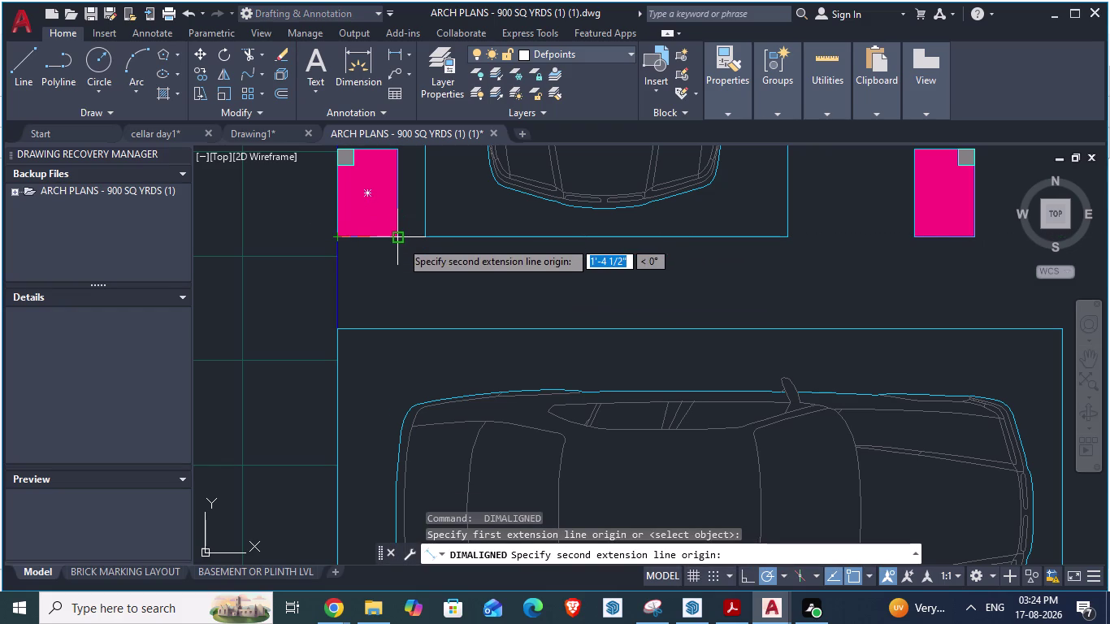
scroll(down, 3)
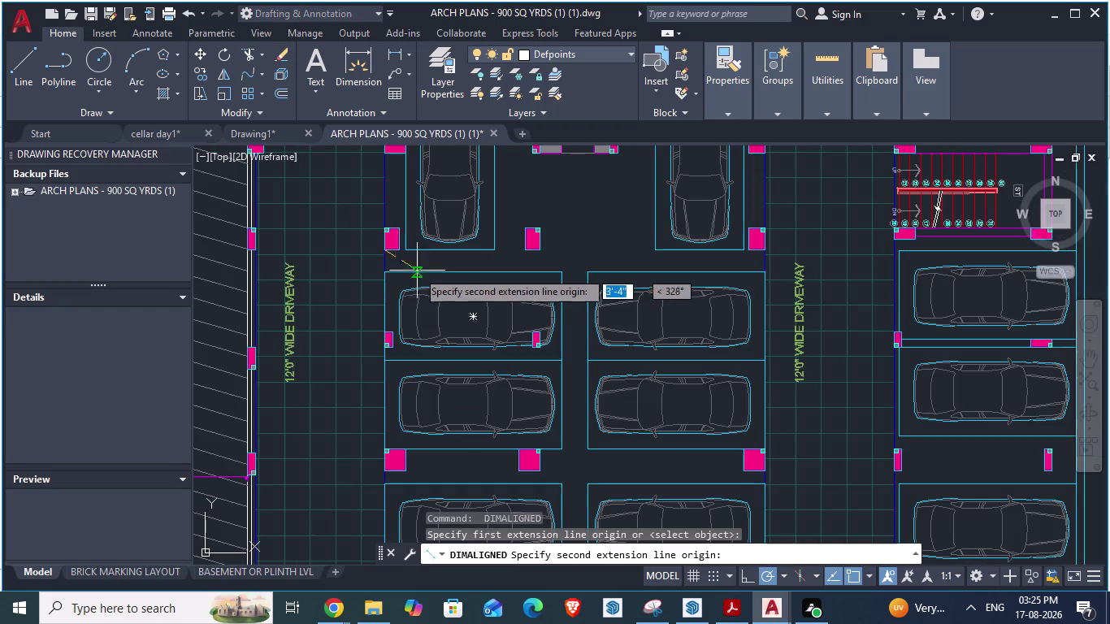
scroll(down, 3)
scroll(up, 3)
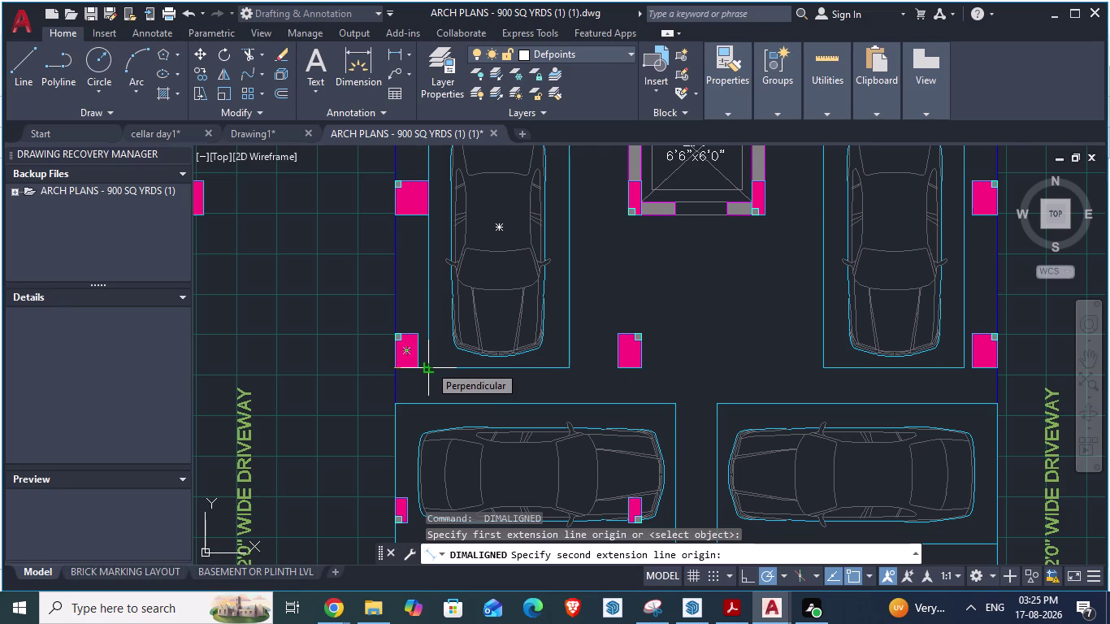
key(Escape)
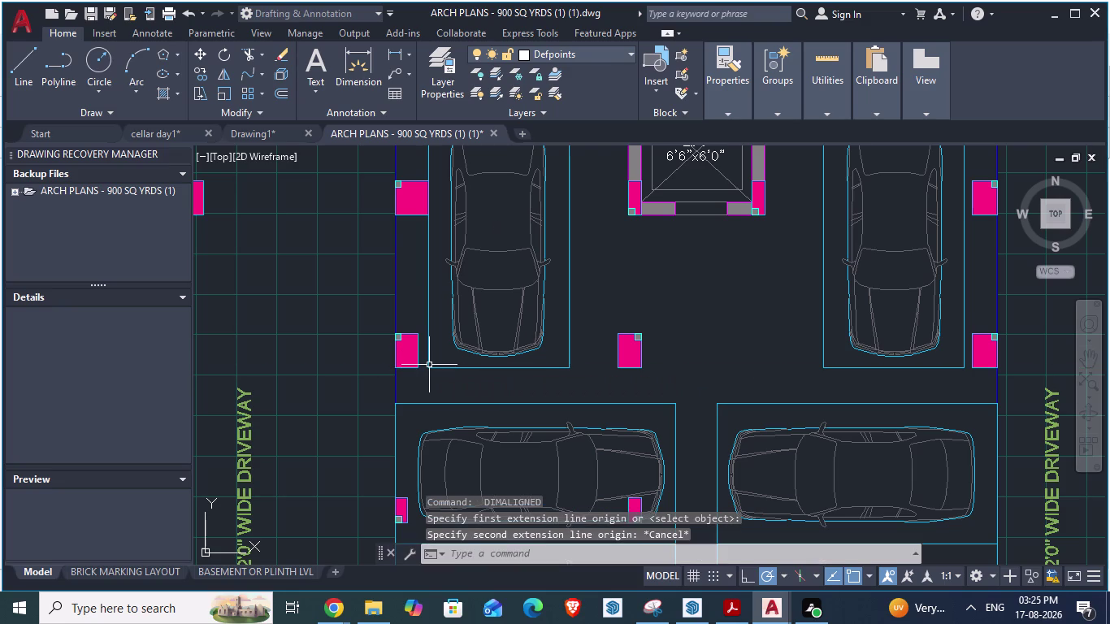
Measure from the lower corners of further columns beside the car, cancelling each dimension.
scroll(down, 3)
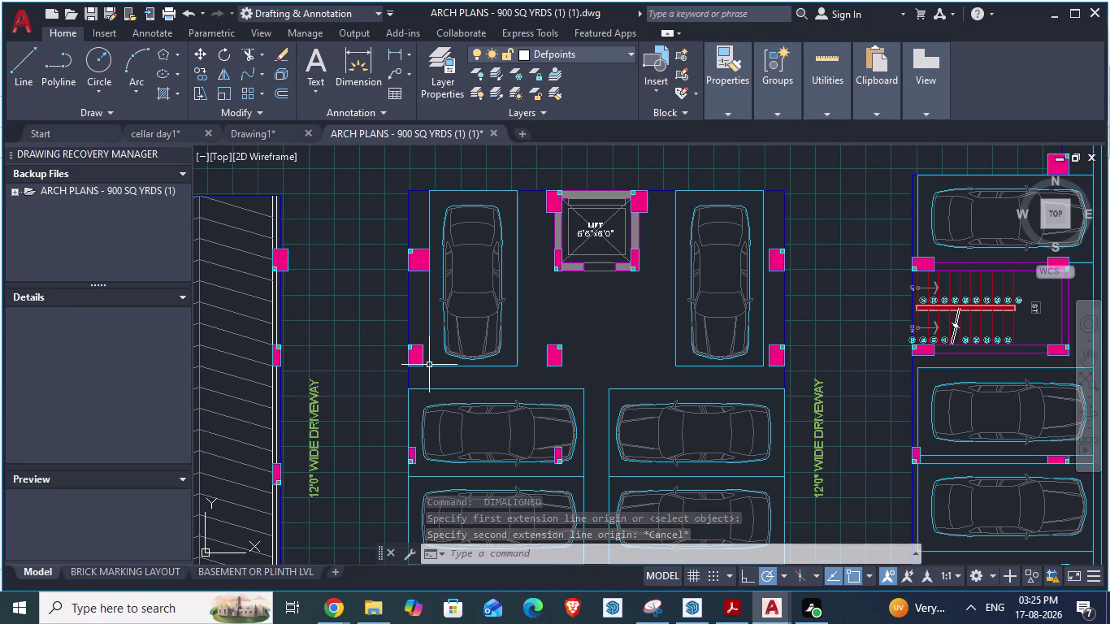
key(Escape)
scroll(up, 3)
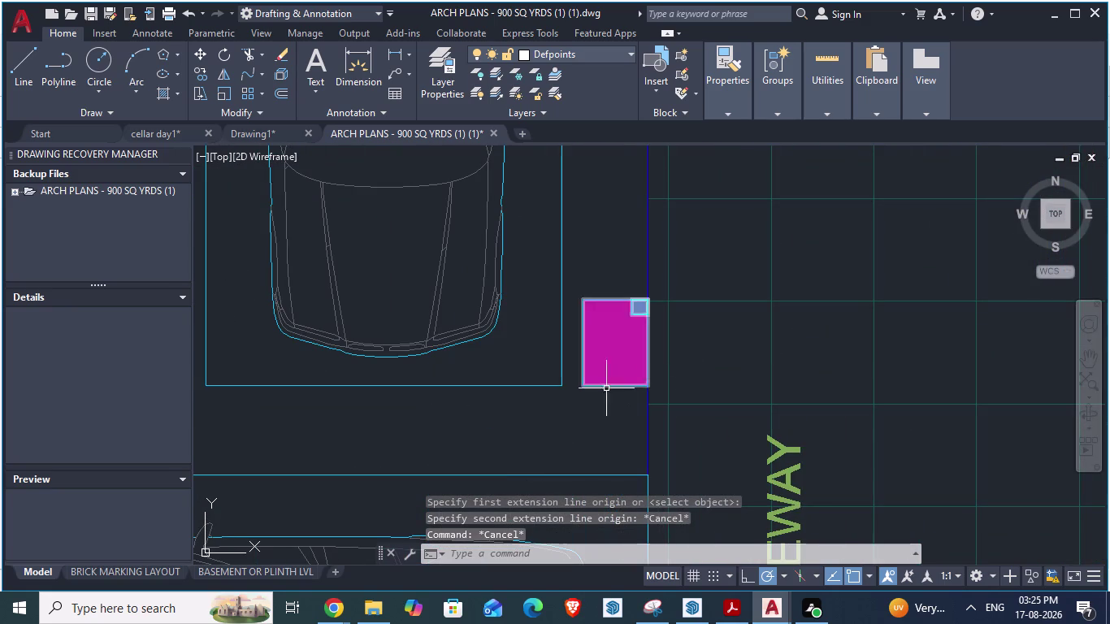
key(space)
click(587, 378)
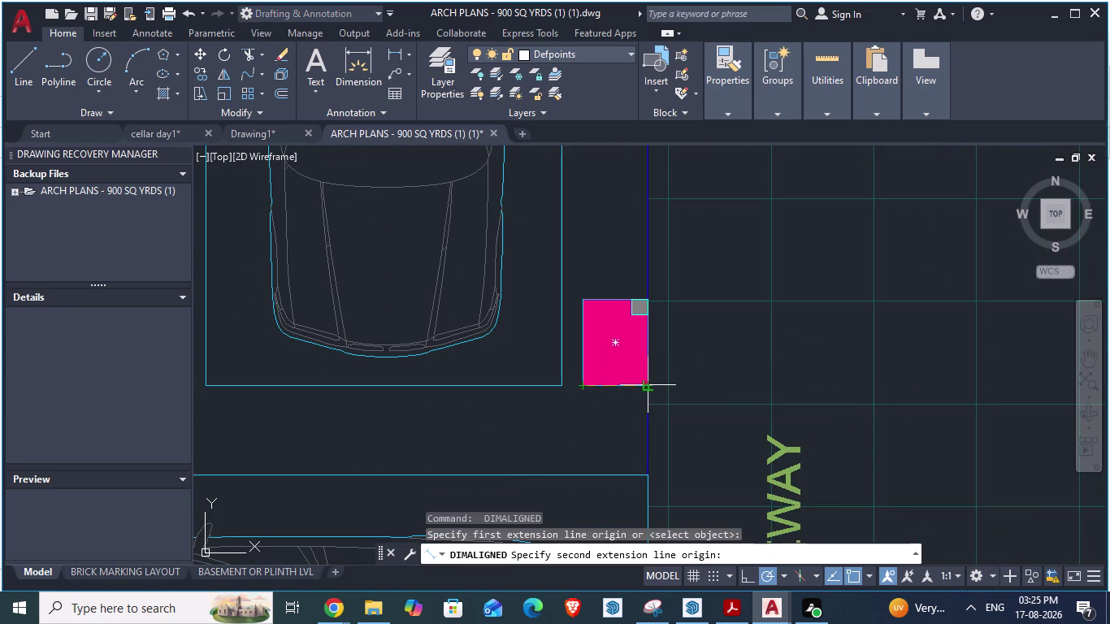
key(Escape)
scroll(down, 3)
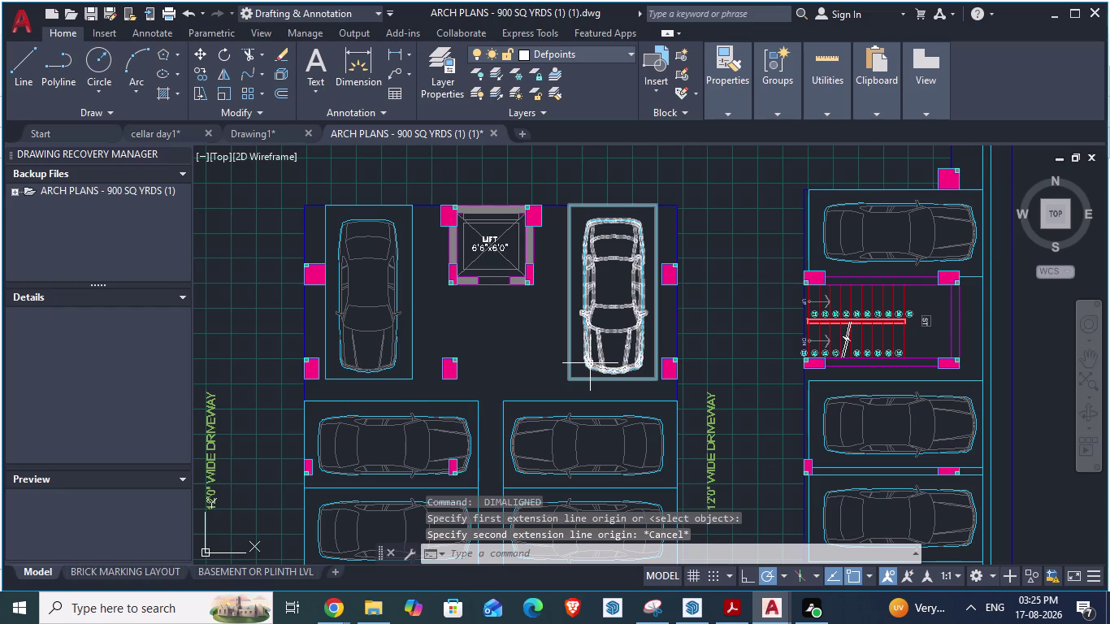
scroll(down, 3)
scroll(up, 3)
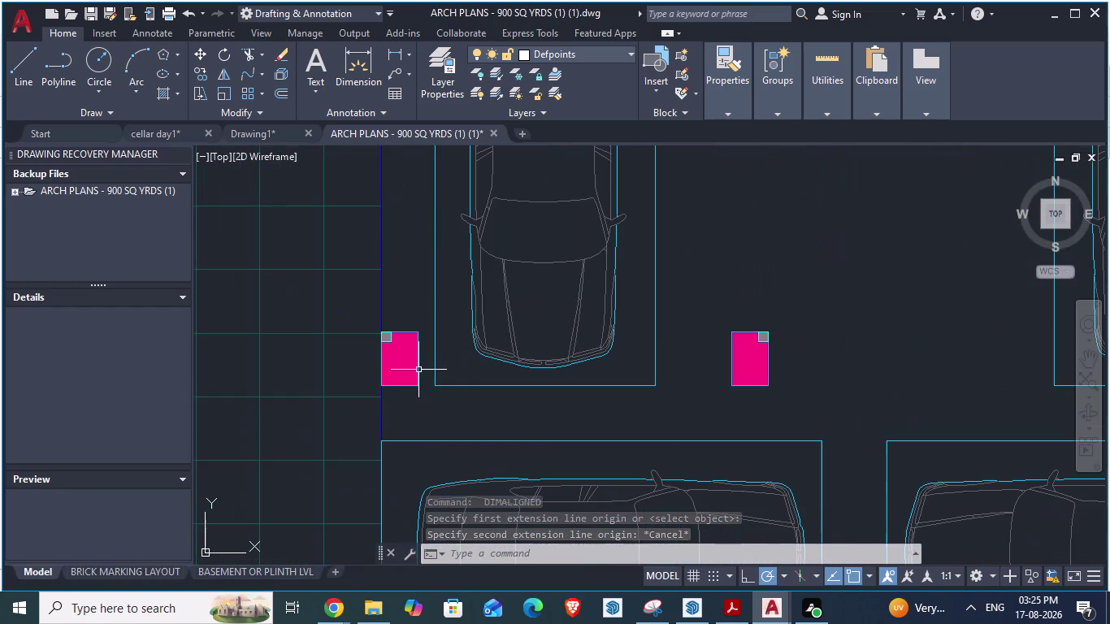
key(space)
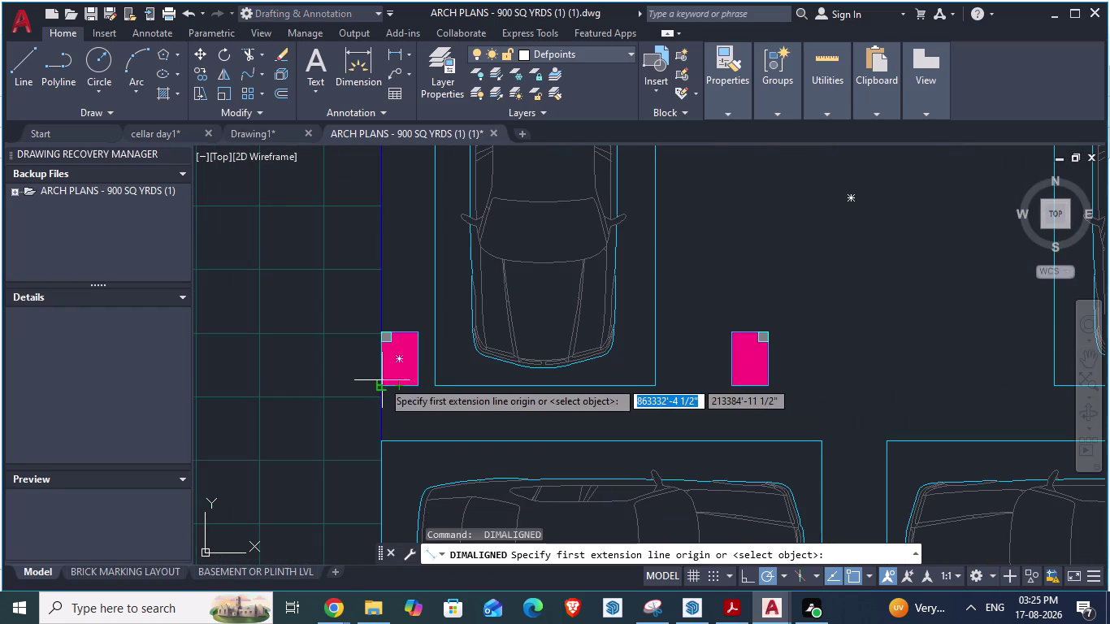
click(382, 381)
scroll(down, 3)
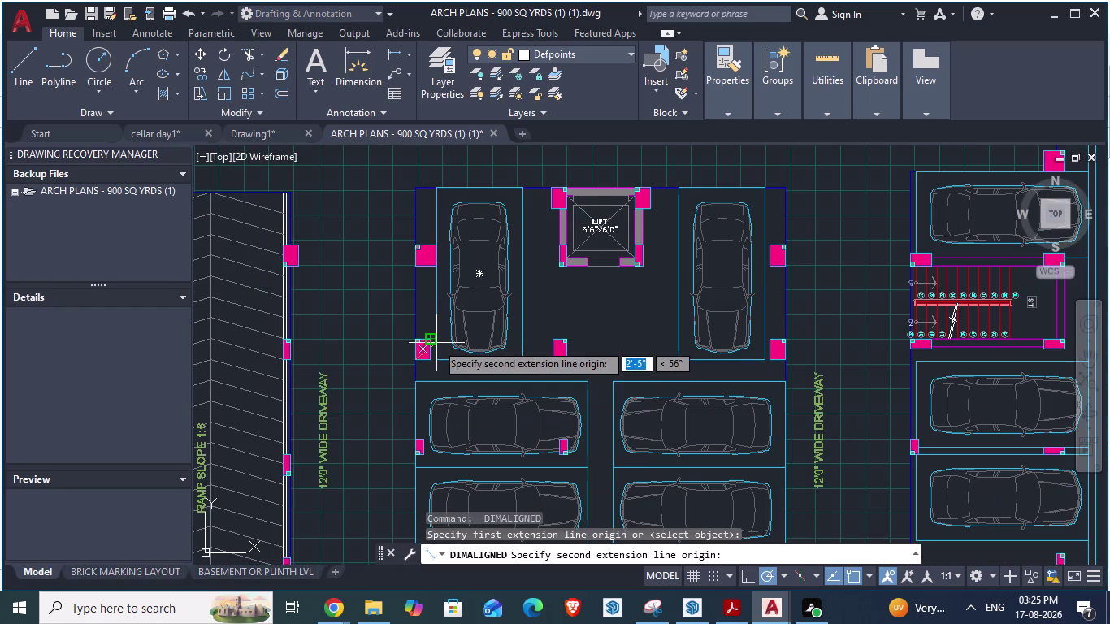
scroll(down, 3)
scroll(up, 3)
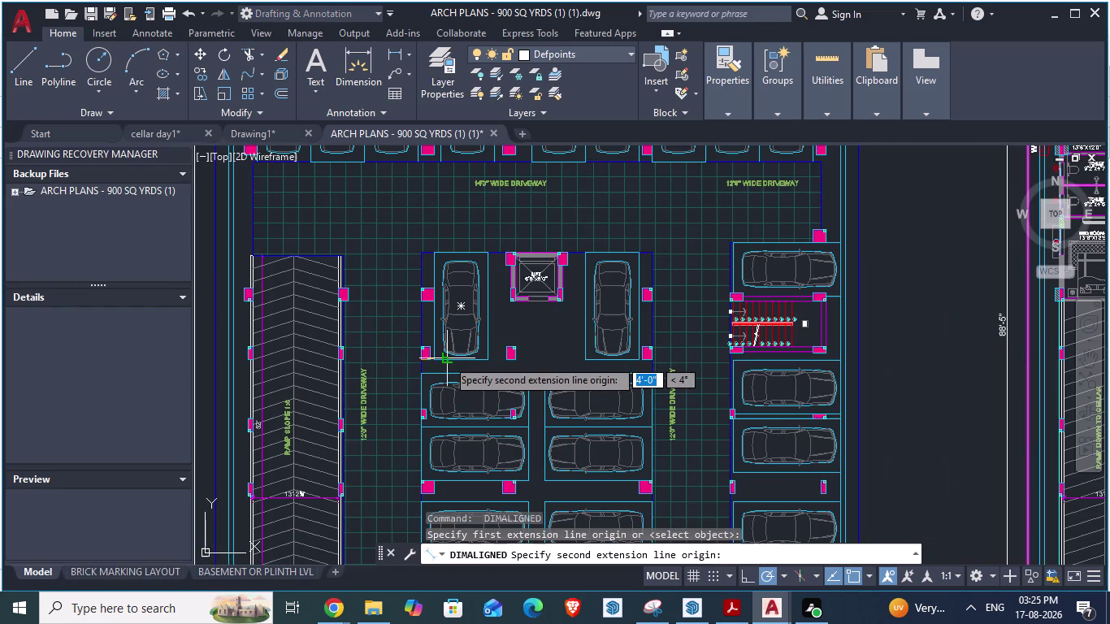
key(Escape)
Check gaps from the columns' lower-right and lower-left corners without placing dimensions.
scroll(up, 3)
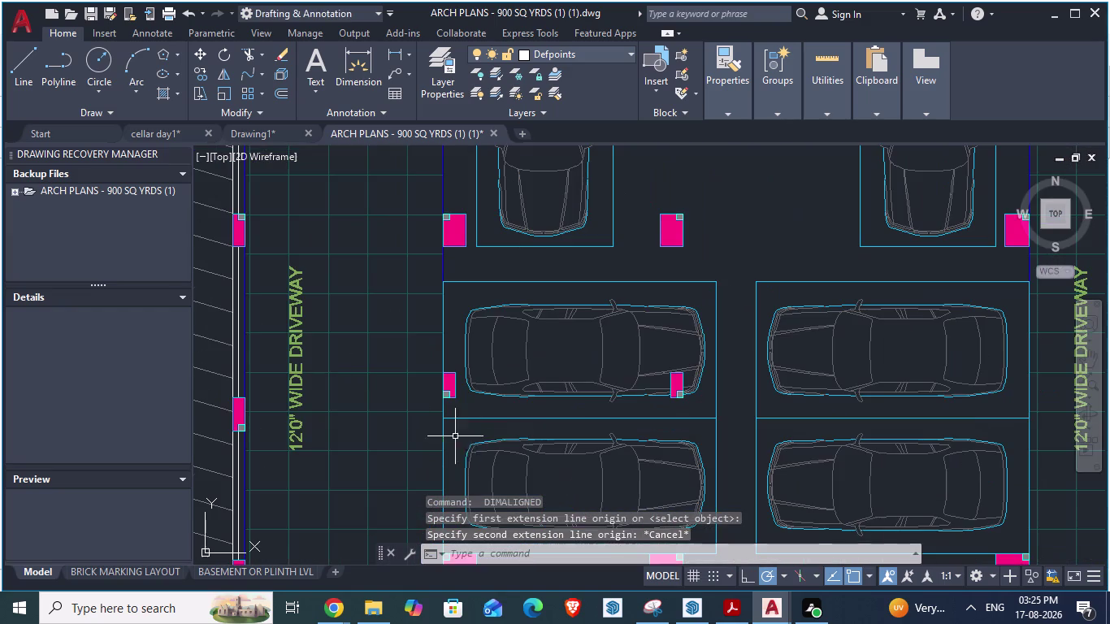
key(space)
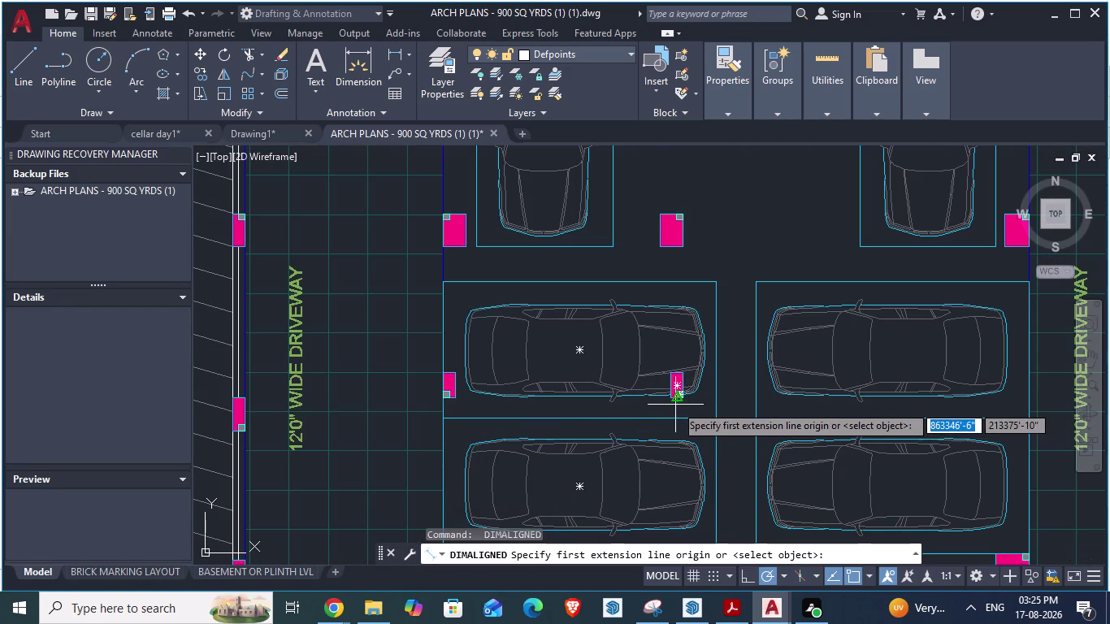
scroll(up, 3)
click(660, 389)
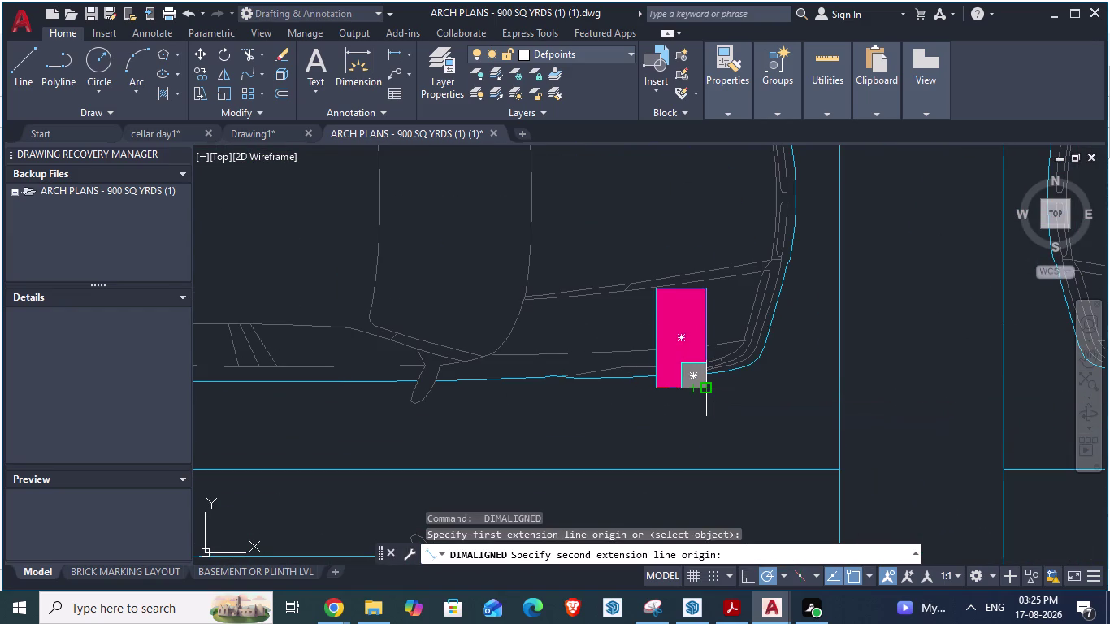
key(Escape)
scroll(down, 3)
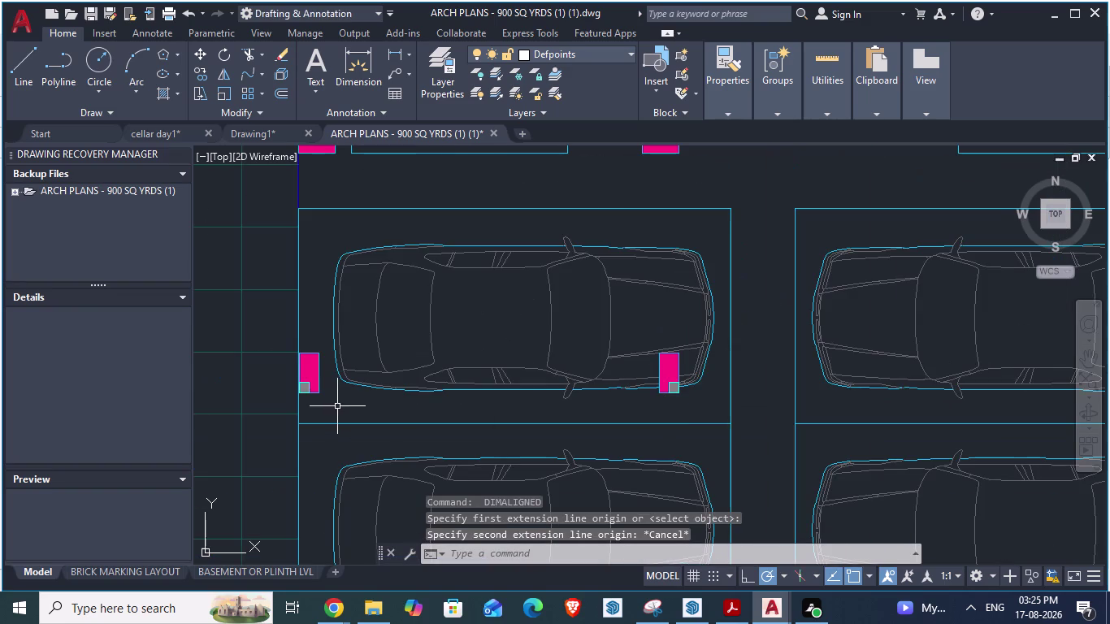
scroll(up, 3)
key(space)
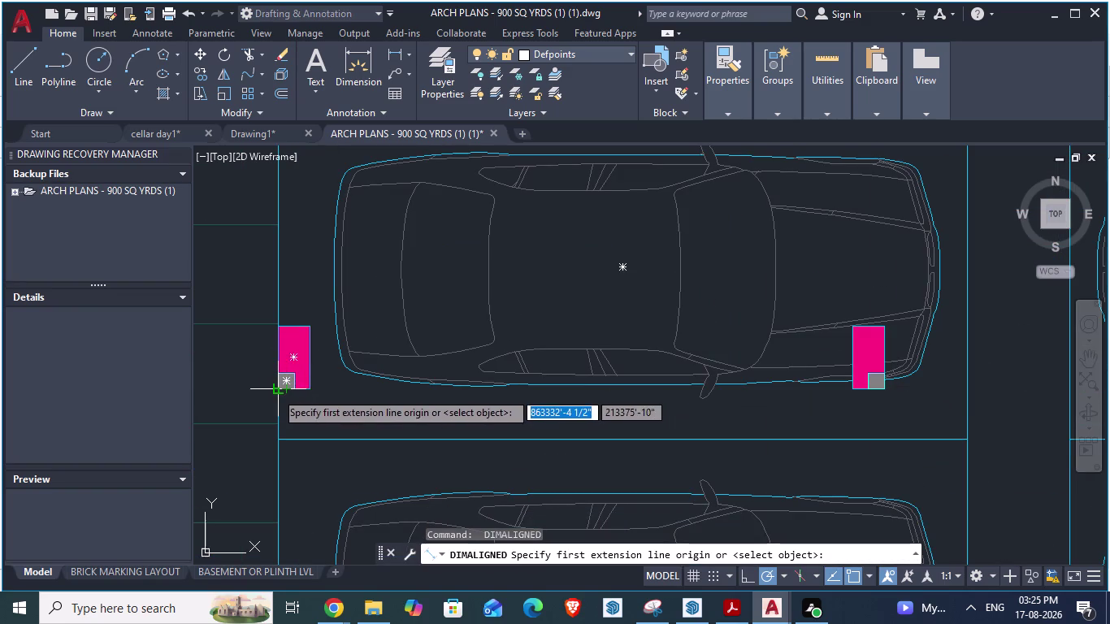
click(275, 392)
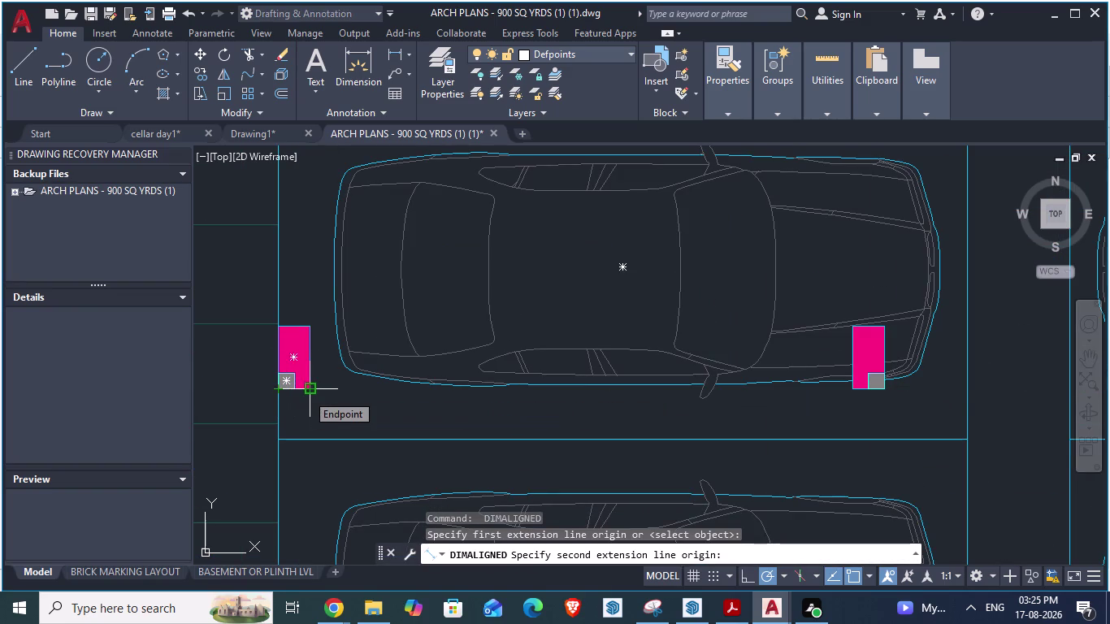
key(Escape)
Measure to the left column's corner, read the distance, and cancel the dimension.
scroll(down, 3)
key(space)
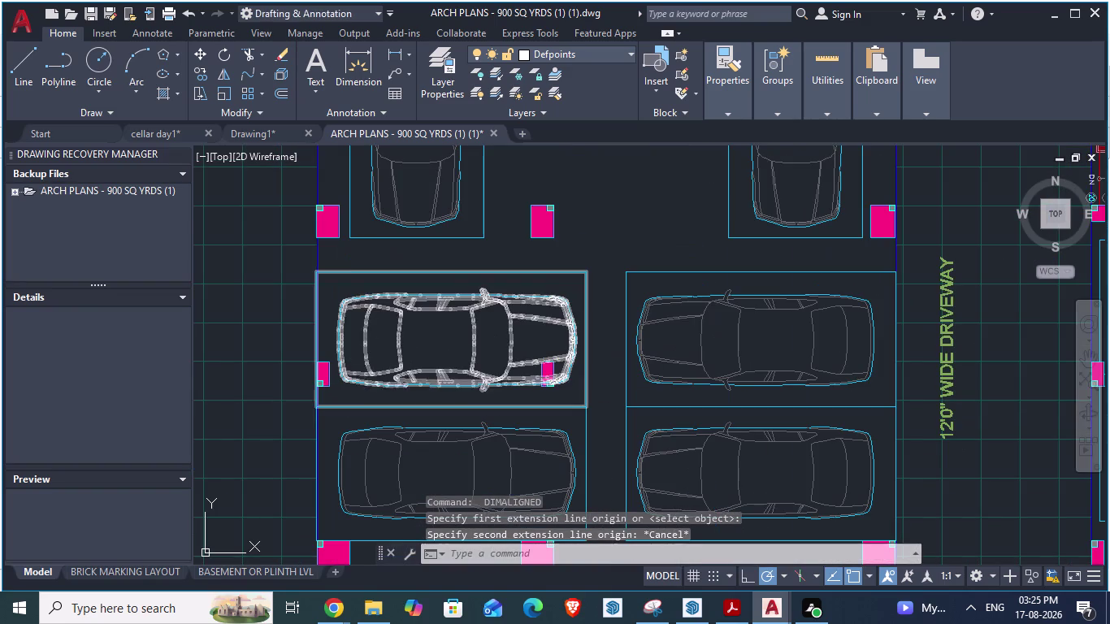
scroll(up, 3)
scroll(down, 3)
click(360, 353)
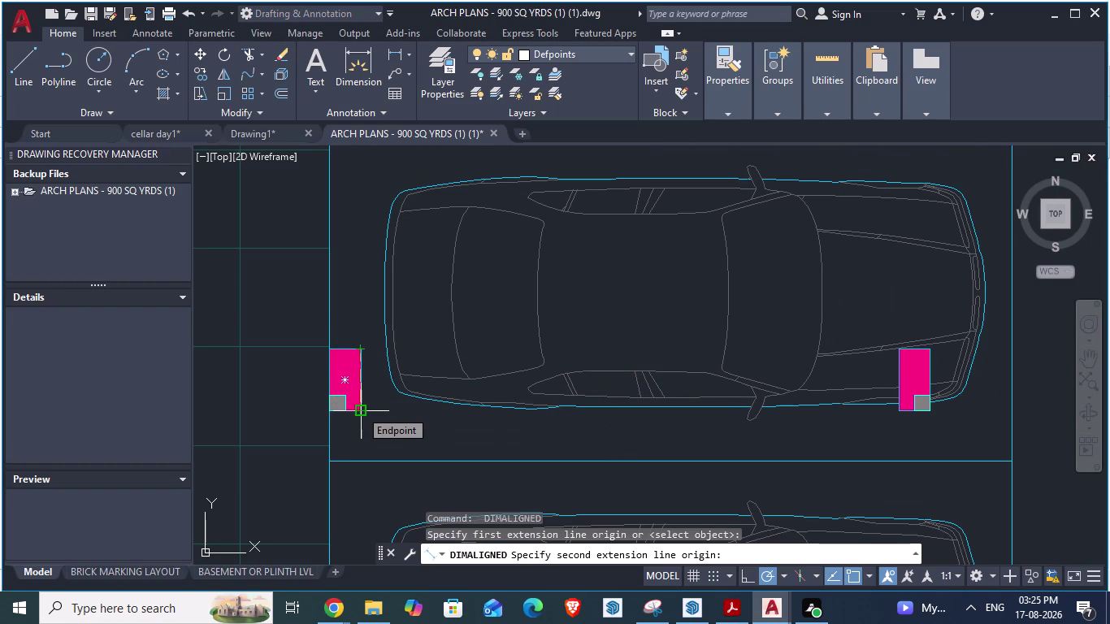
key(Escape)
key(space)
click(894, 352)
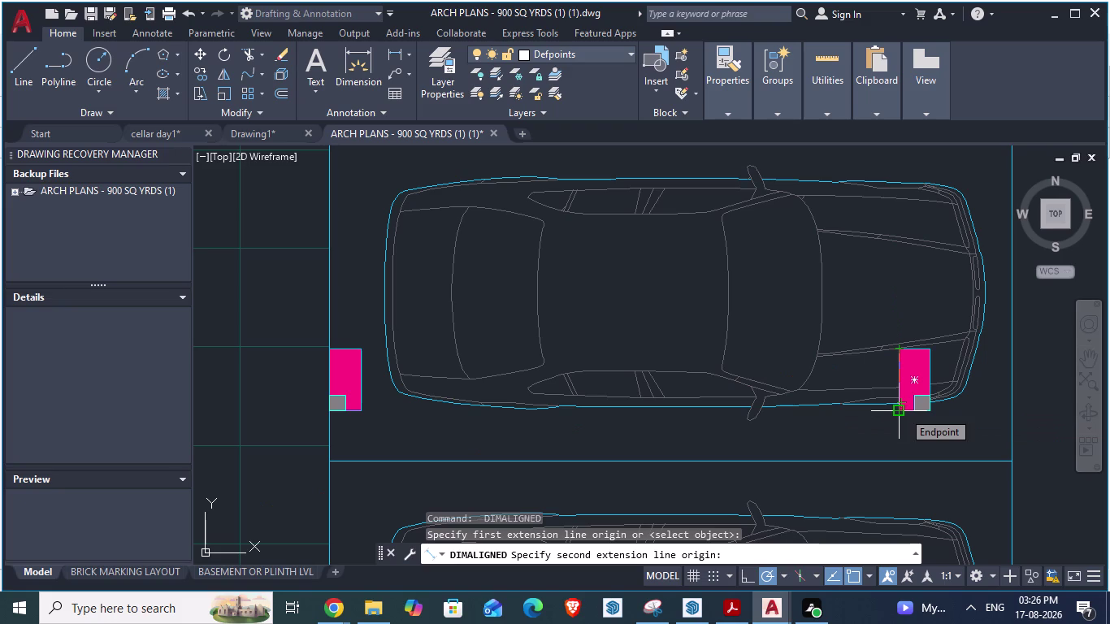
key(Escape)
scroll(down, 3)
Measure the gaps from the lower column and the column below the car with aligned dimensions.
scroll(down, 3)
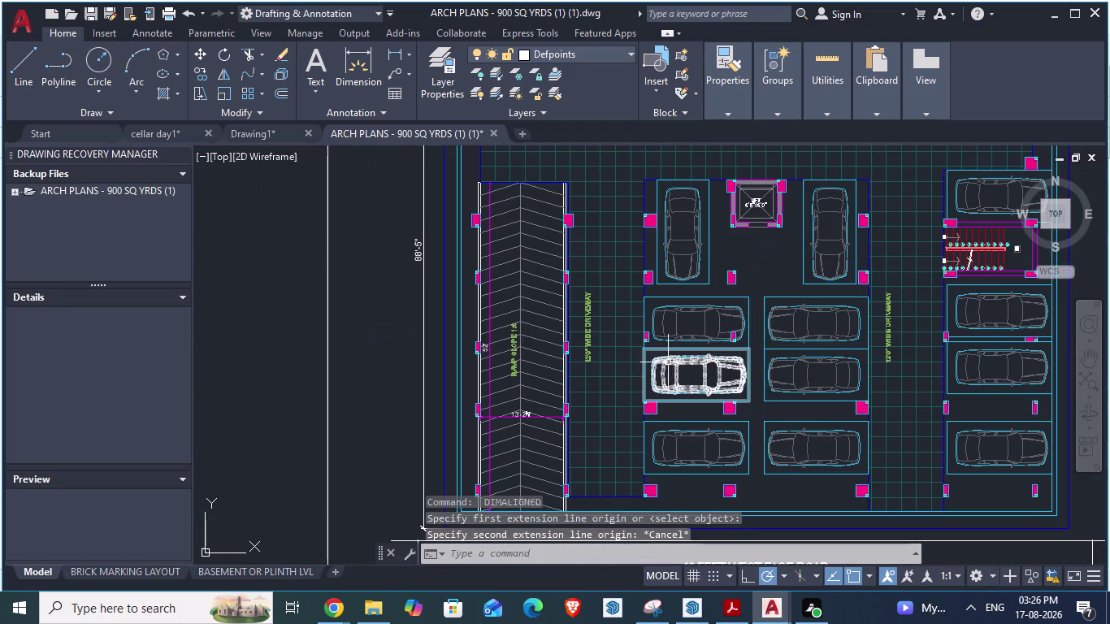
scroll(up, 3)
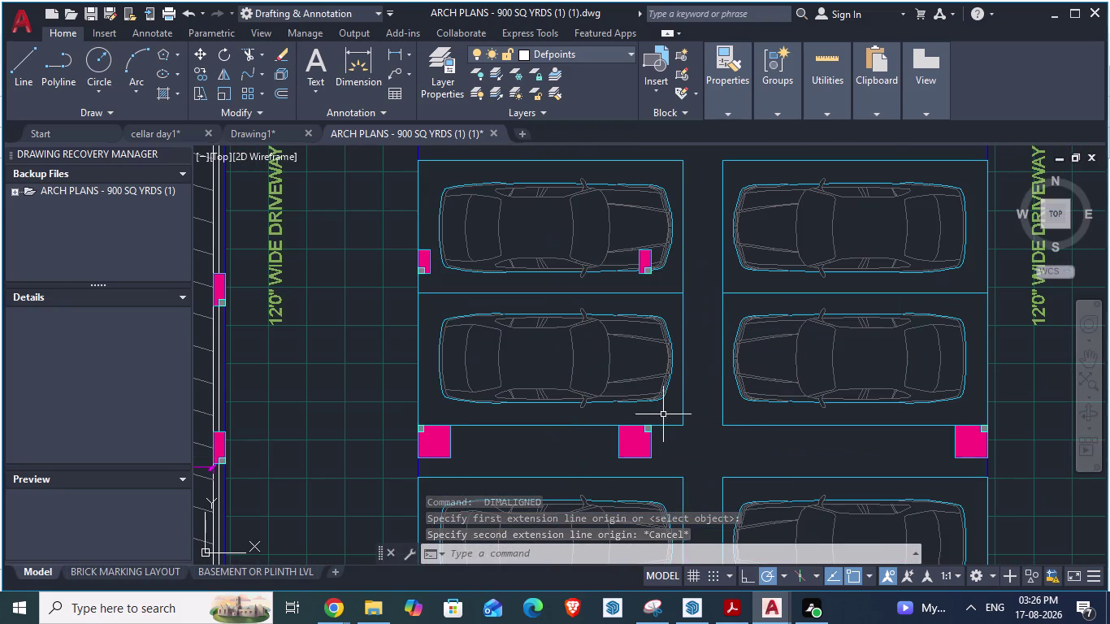
key(space)
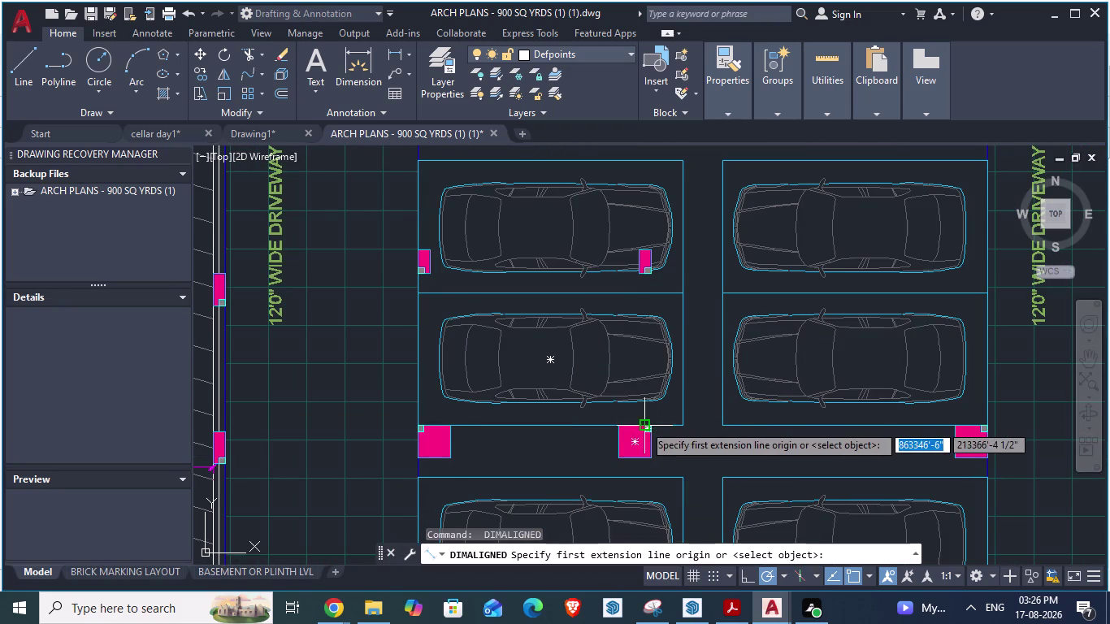
click(644, 424)
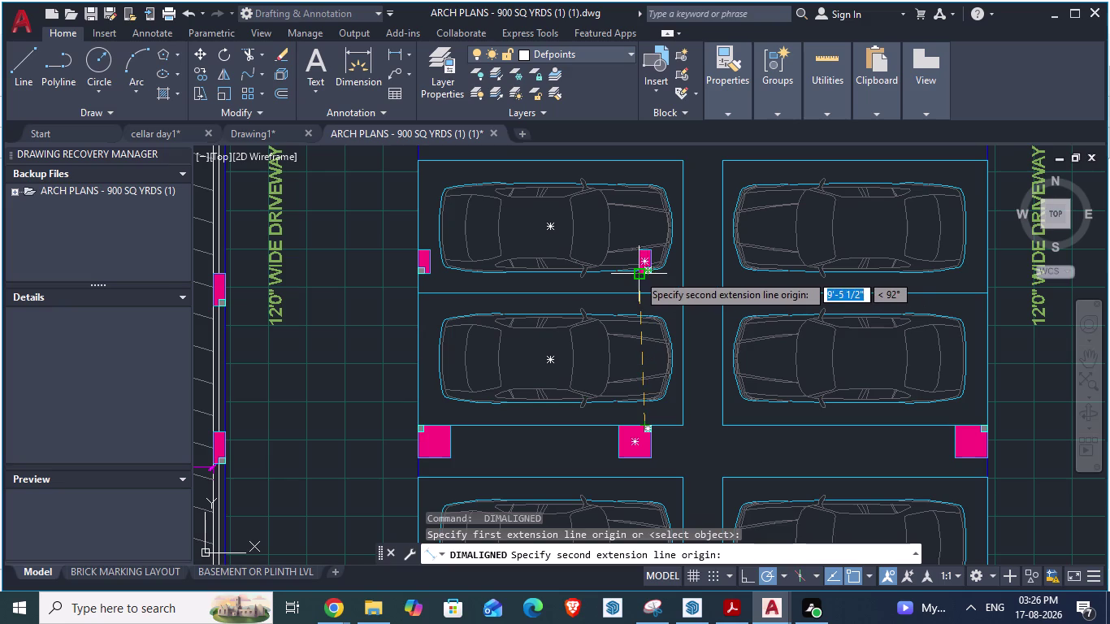
scroll(up, 3)
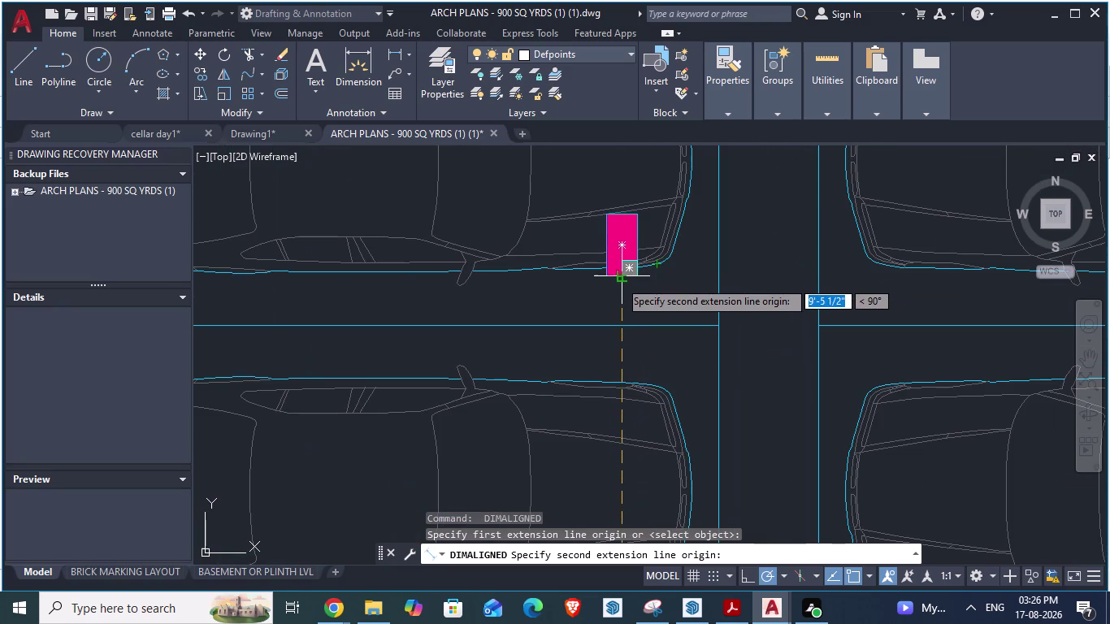
key(Escape)
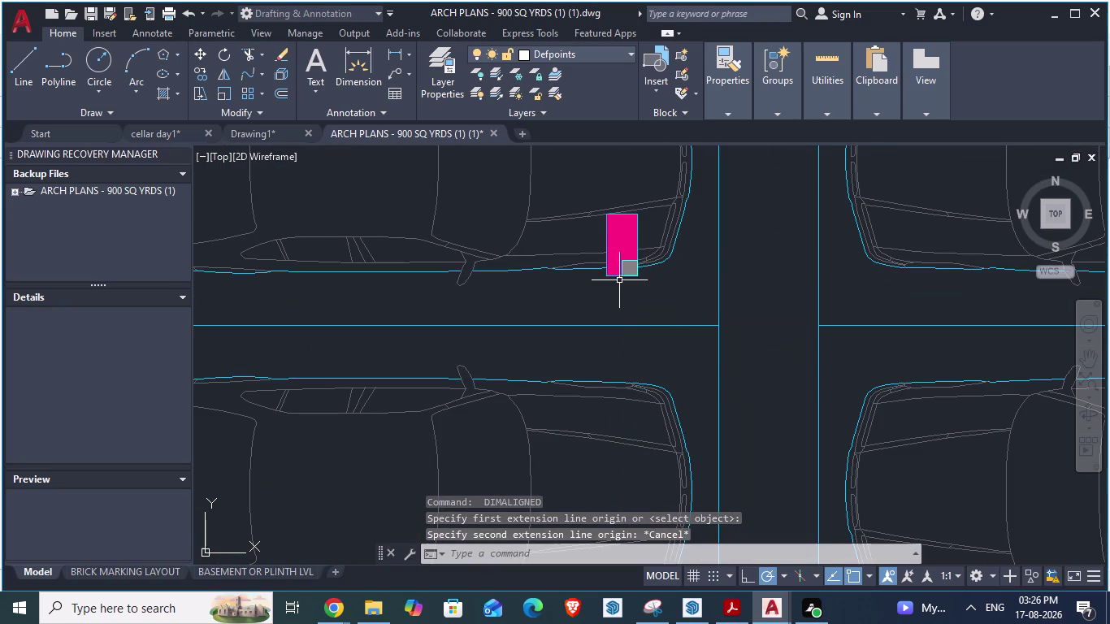
scroll(down, 3)
key(space)
scroll(up, 3)
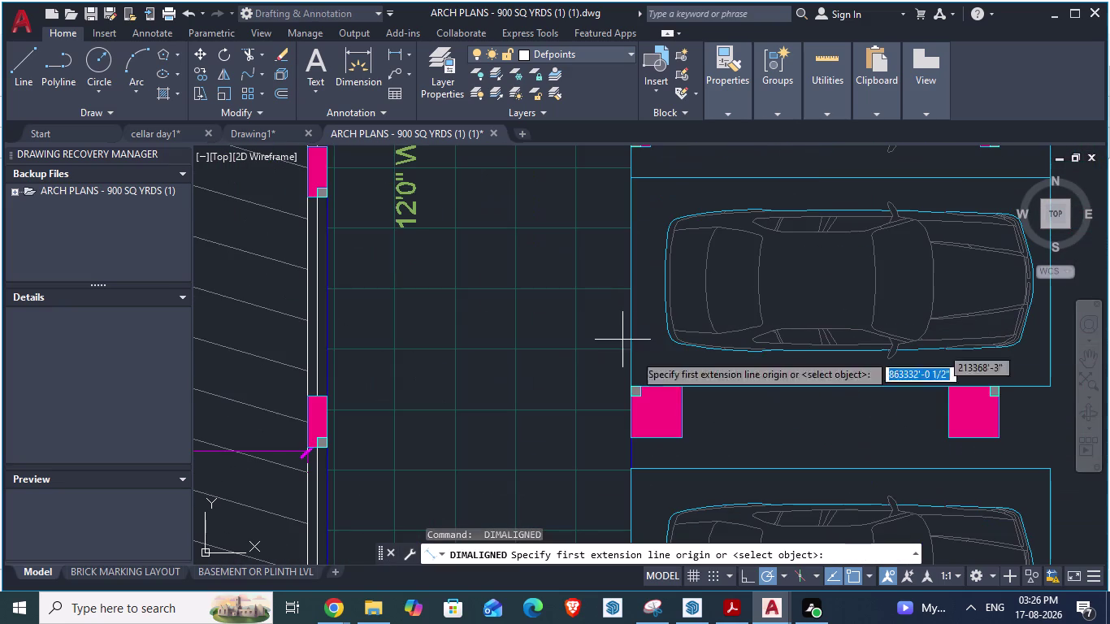
click(654, 390)
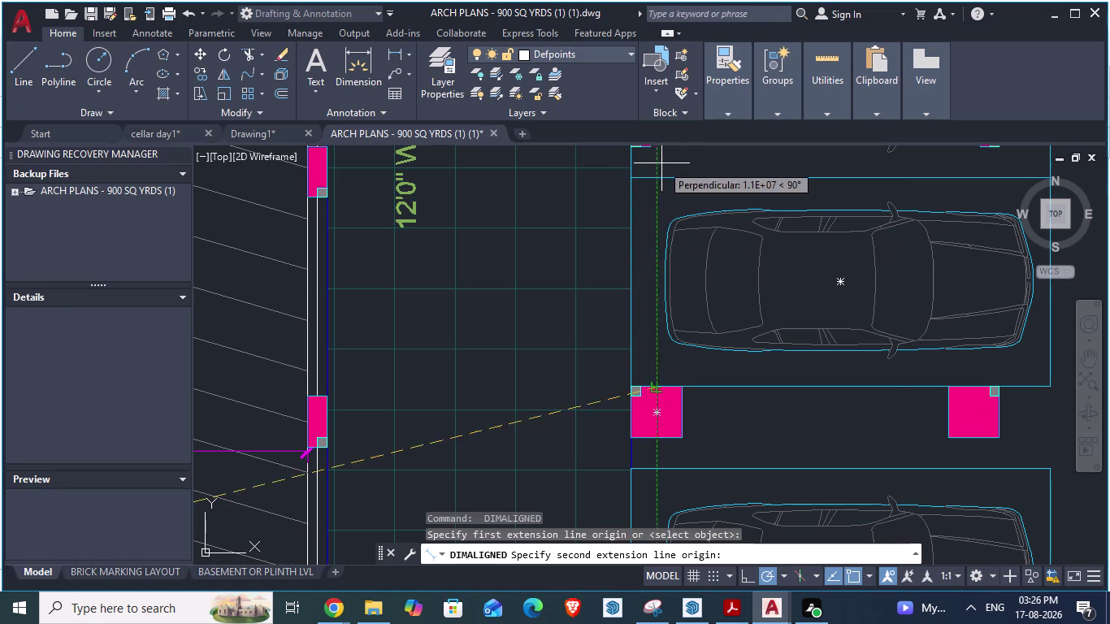
scroll(down, 3)
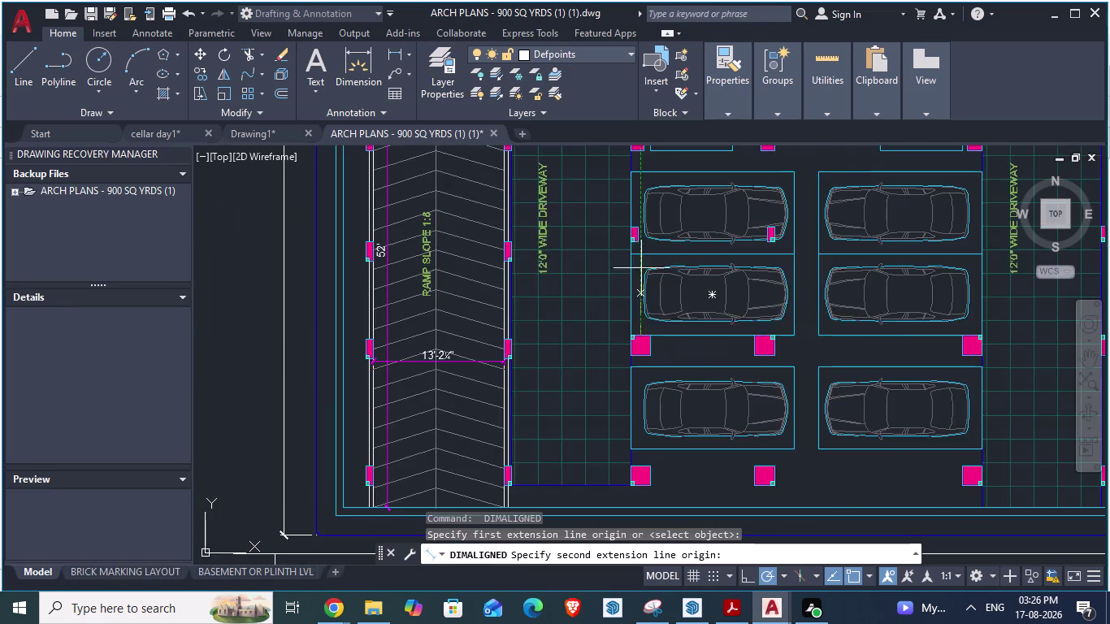
scroll(up, 3)
scroll(up, 3)
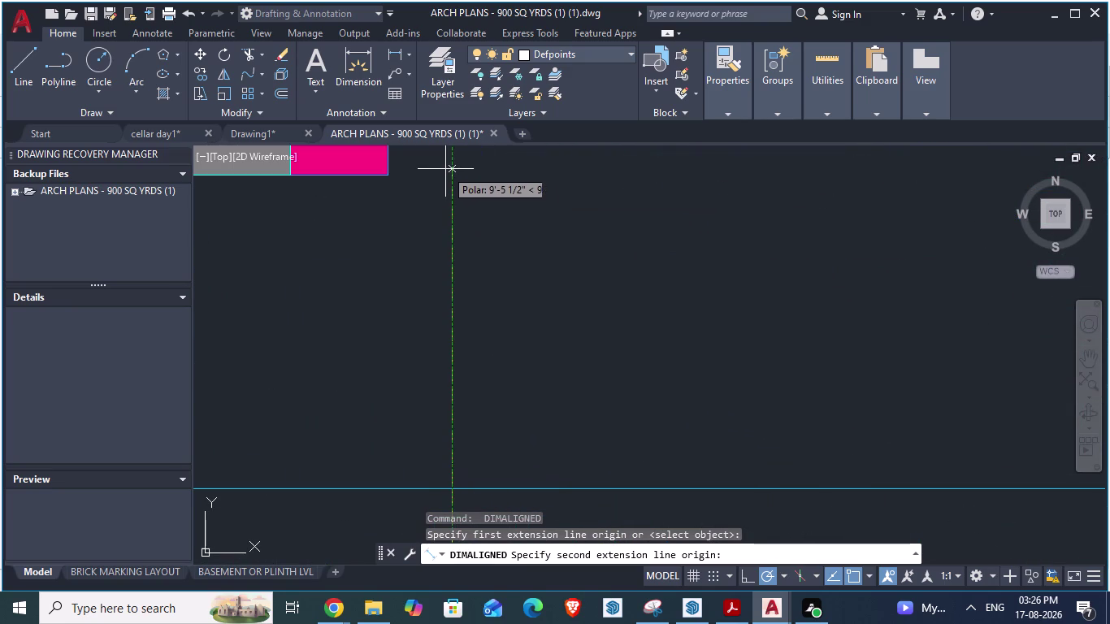
key(Escape)
Measure the gaps from the ramp-side column and the driveway column.
scroll(down, 3)
scroll(down, 3)
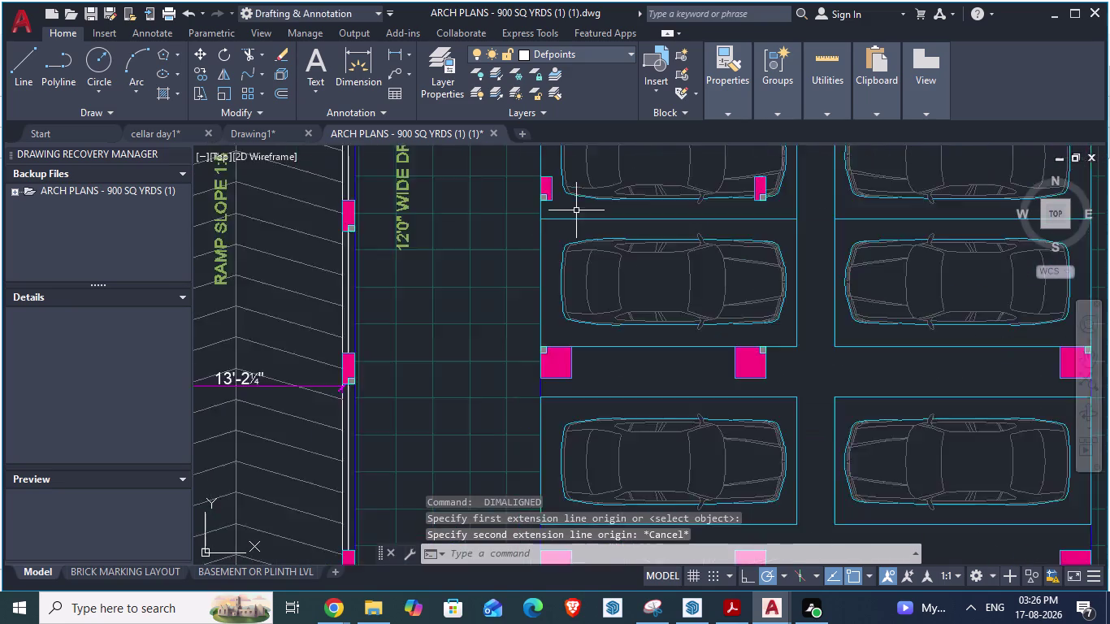
scroll(up, 3)
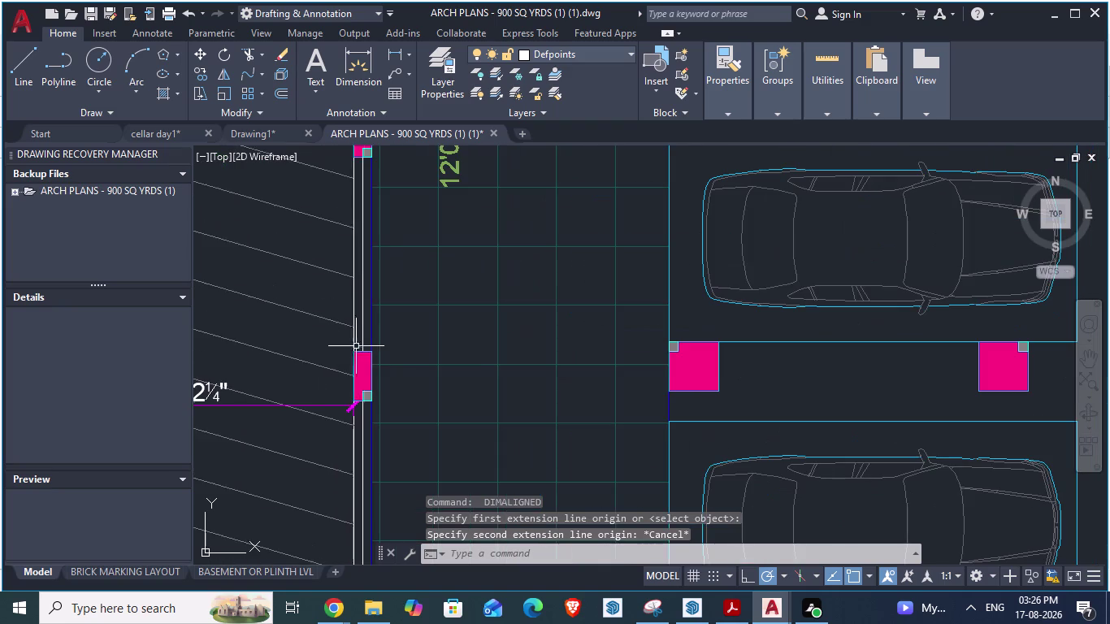
key(space)
click(362, 357)
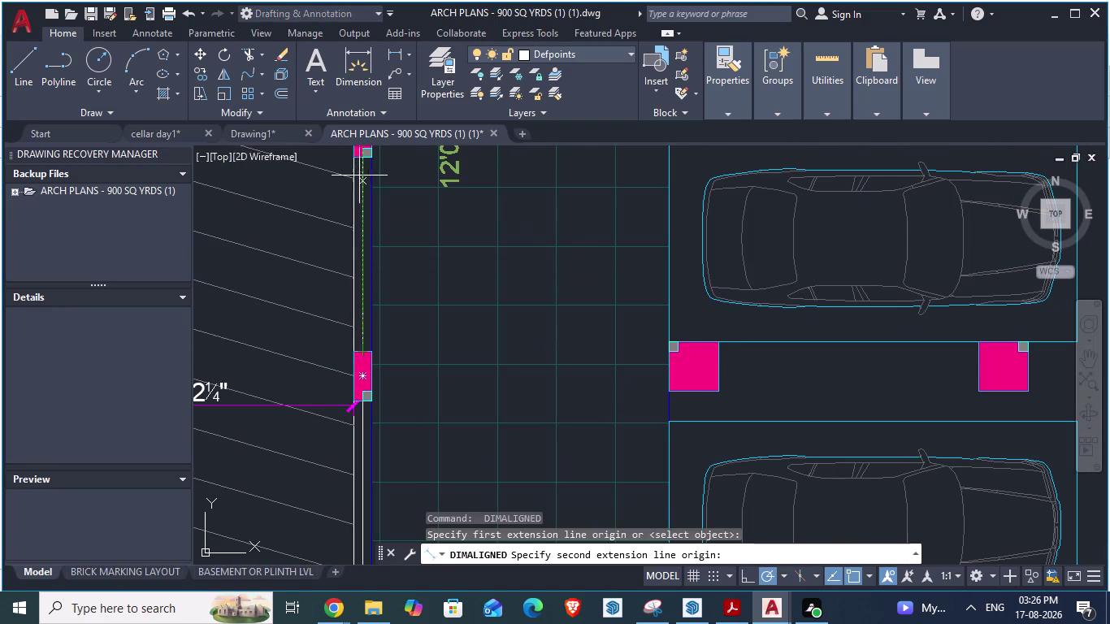
scroll(down, 3)
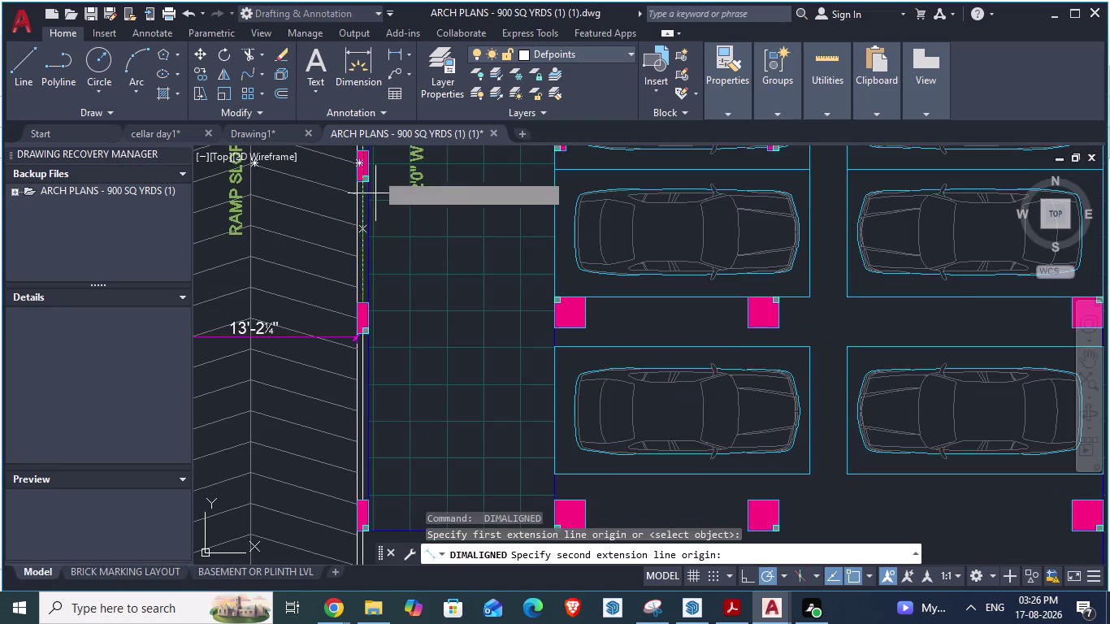
scroll(up, 3)
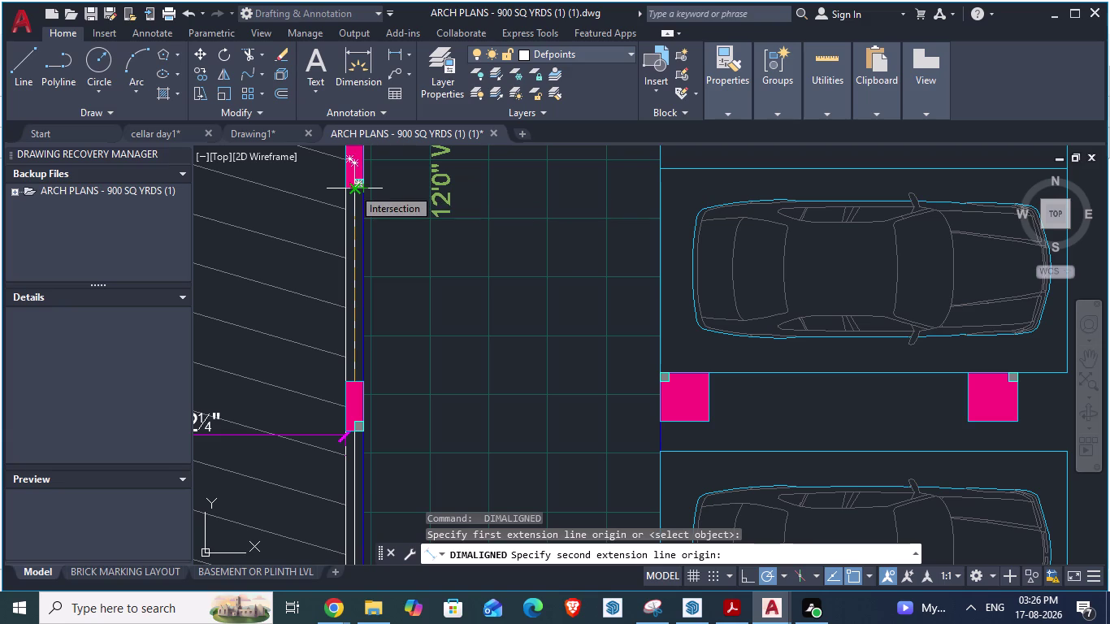
scroll(down, 3)
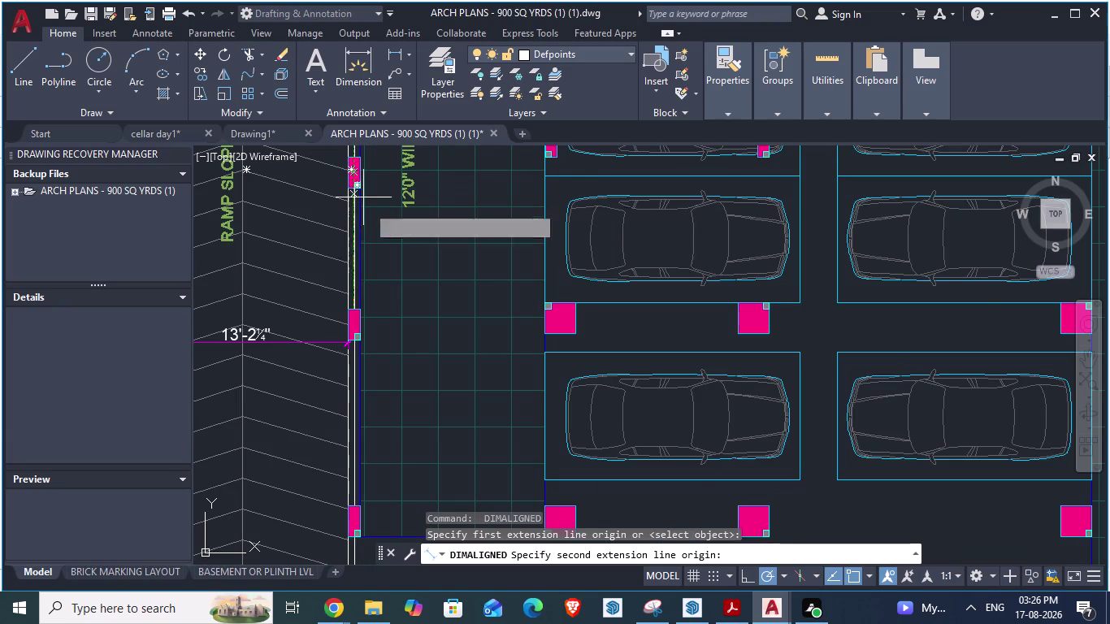
key(Escape)
scroll(down, 3)
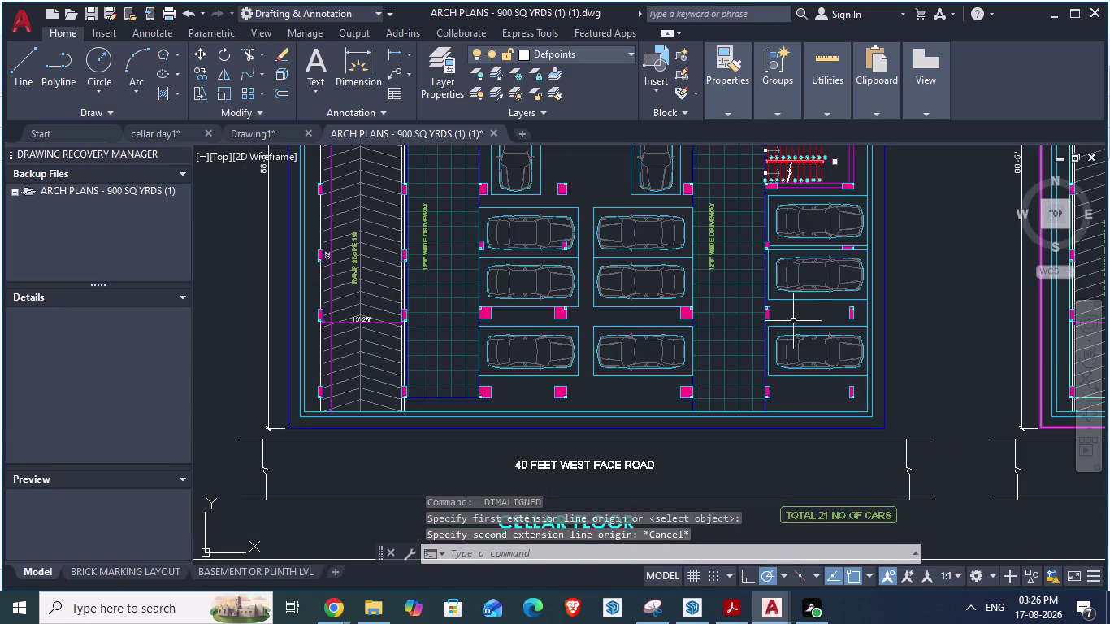
scroll(up, 3)
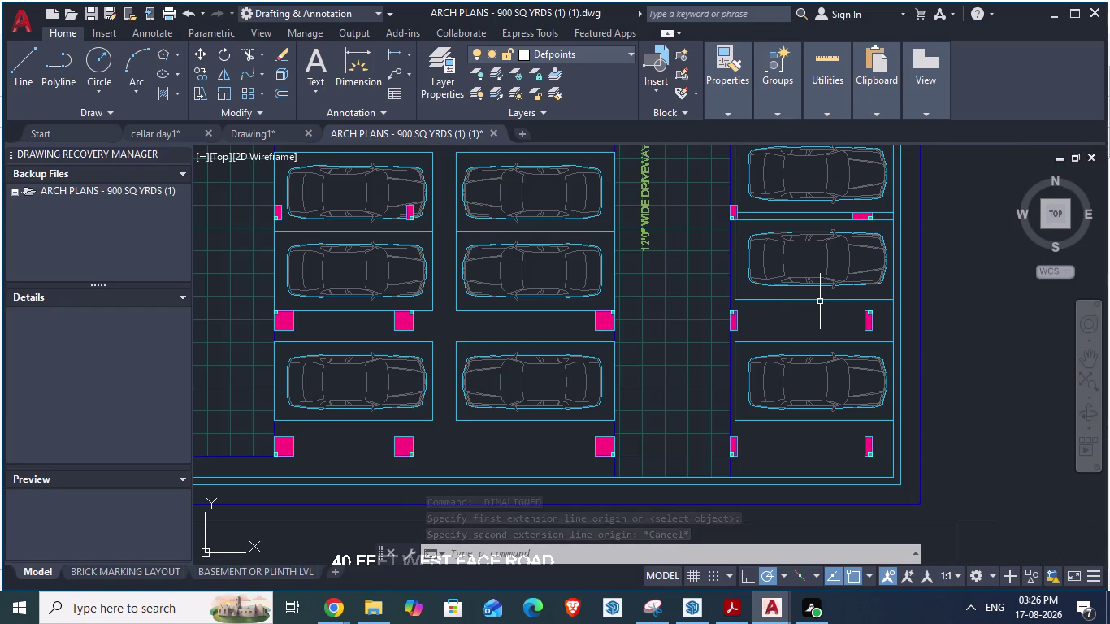
key(space)
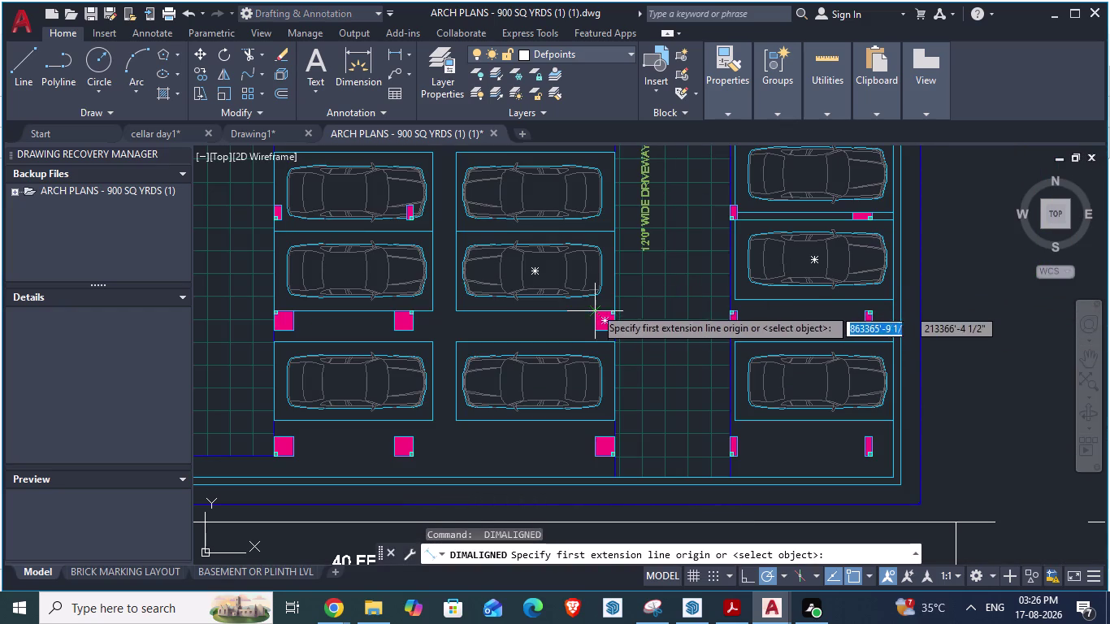
click(603, 310)
scroll(down, 3)
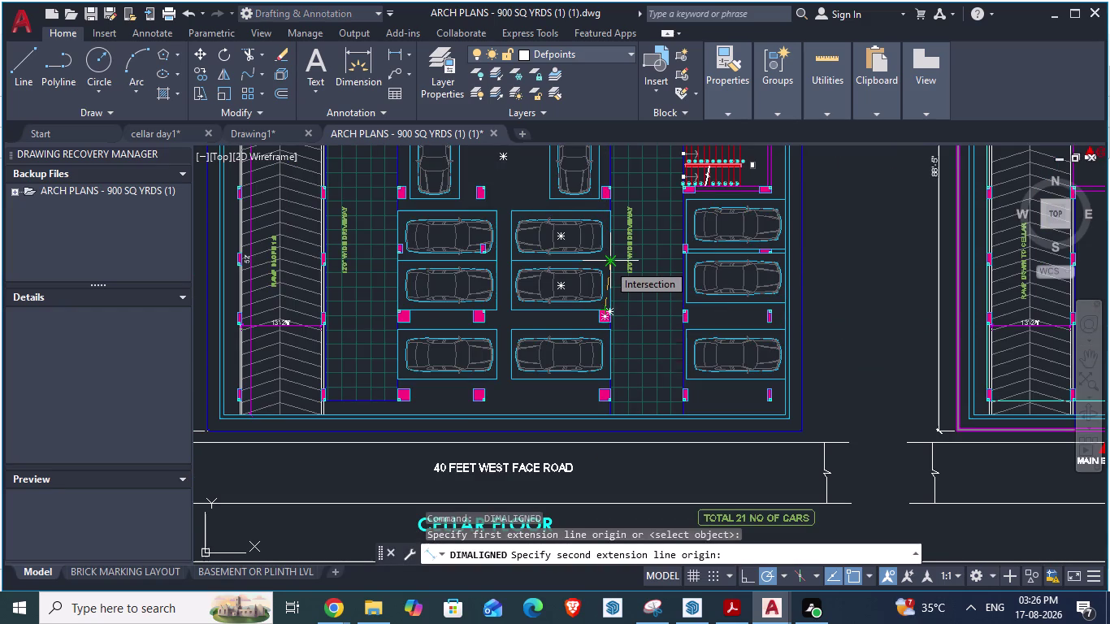
key(Escape)
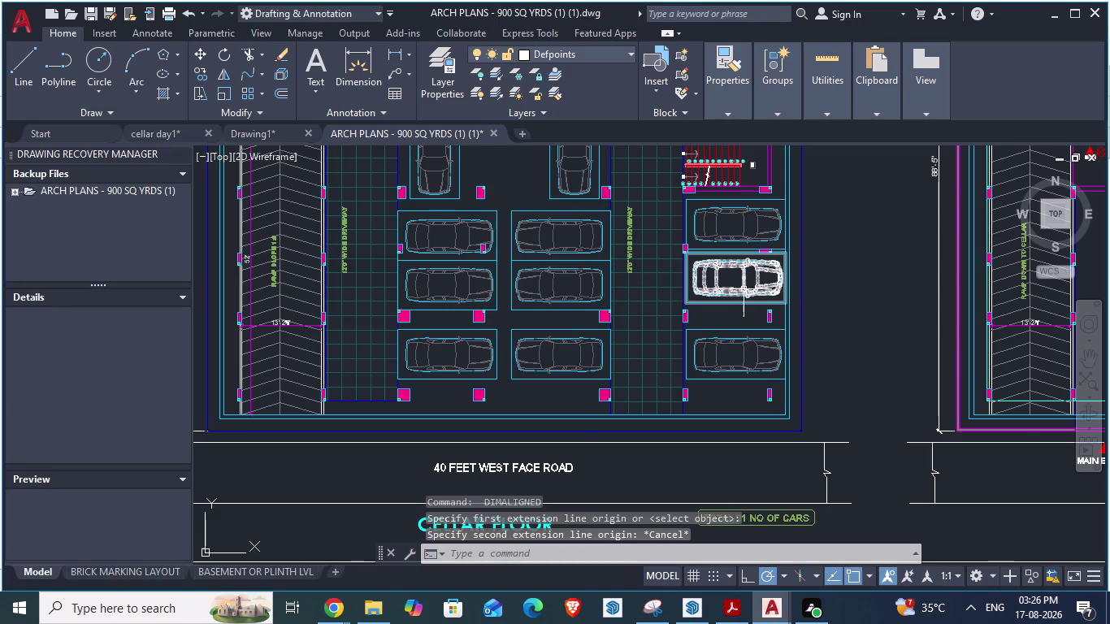
Measure the 4'-9 1/2" gap from the column below the lift, then return to SketchUp.
scroll(down, 3)
scroll(up, 3)
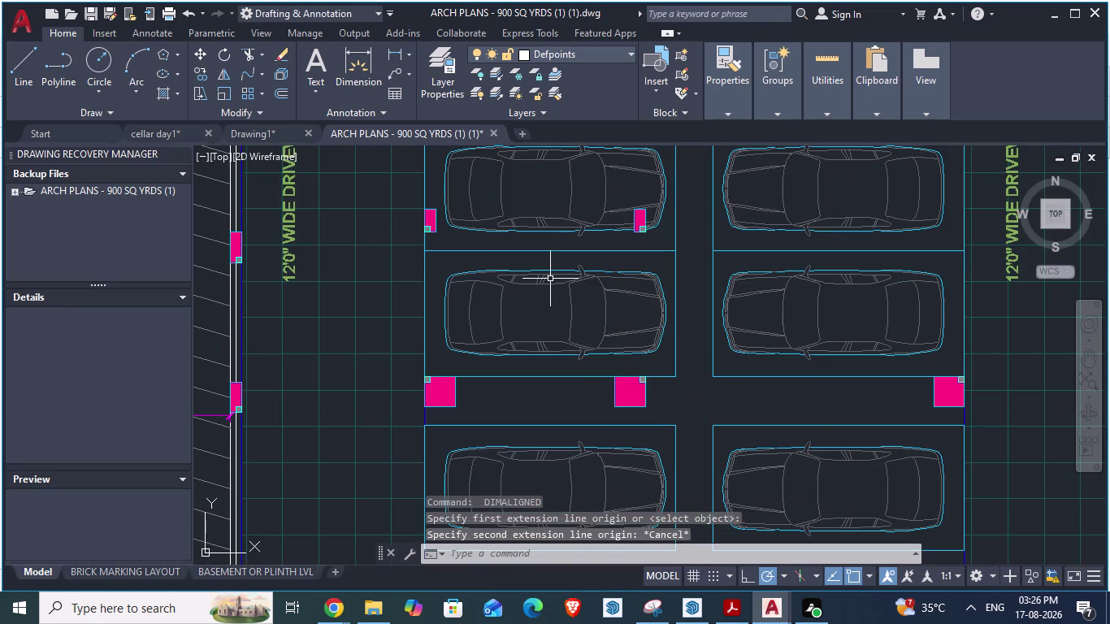
scroll(down, 3)
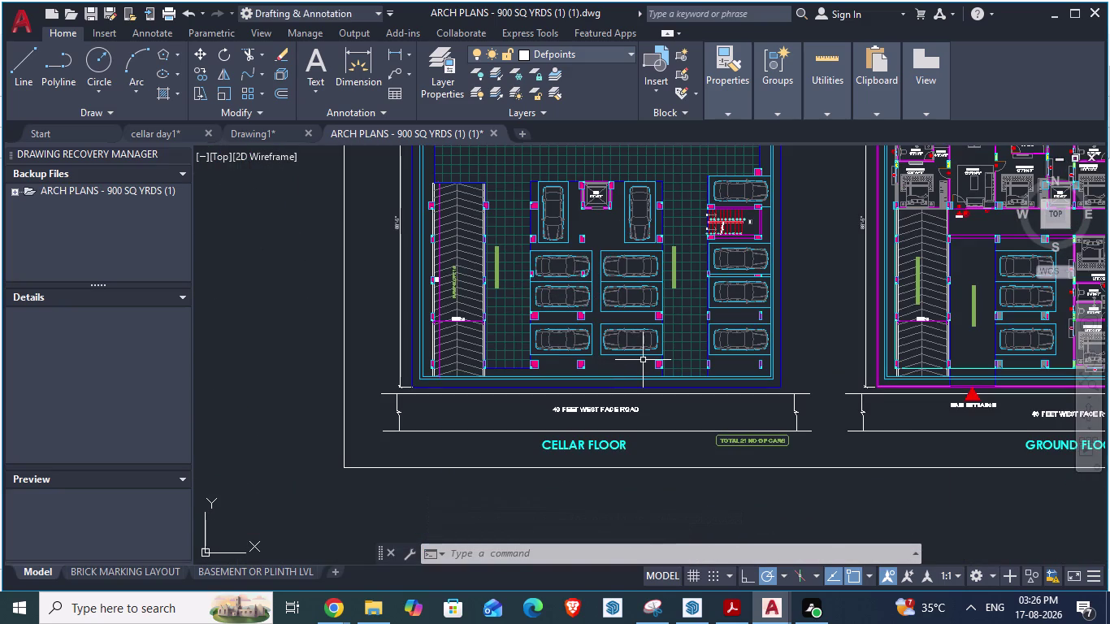
scroll(up, 3)
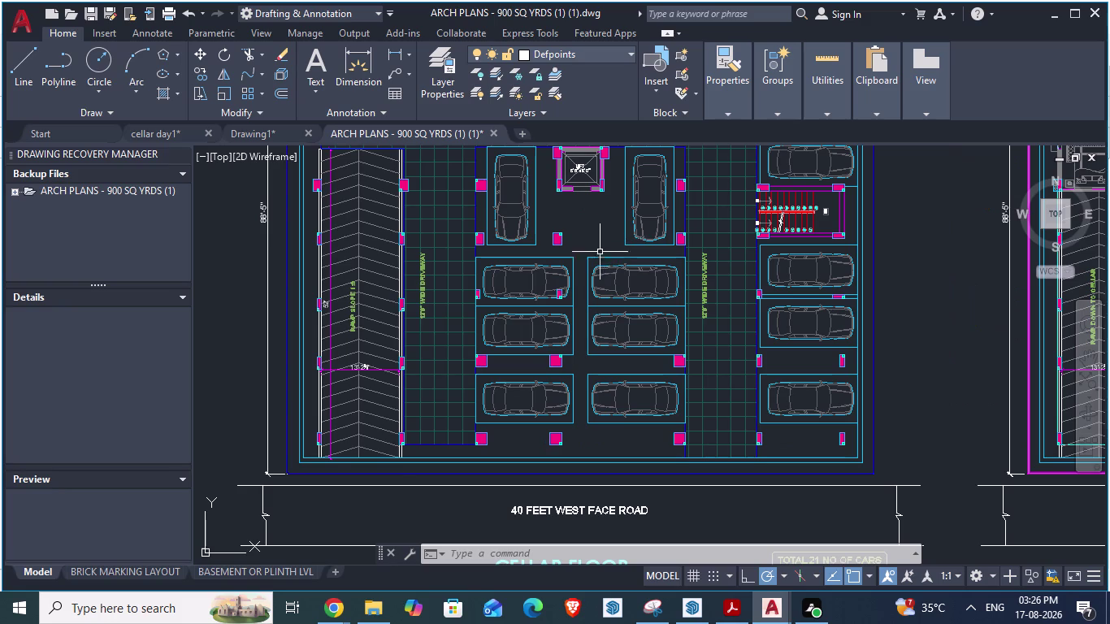
key(space)
scroll(up, 3)
click(551, 297)
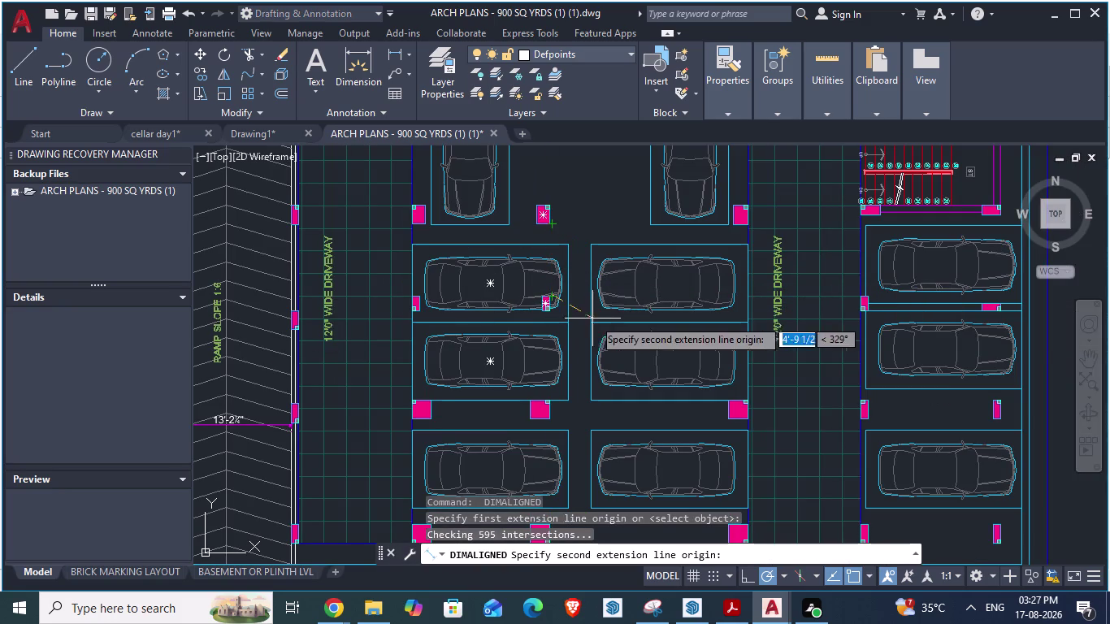
key(Escape)
scroll(down, 3)
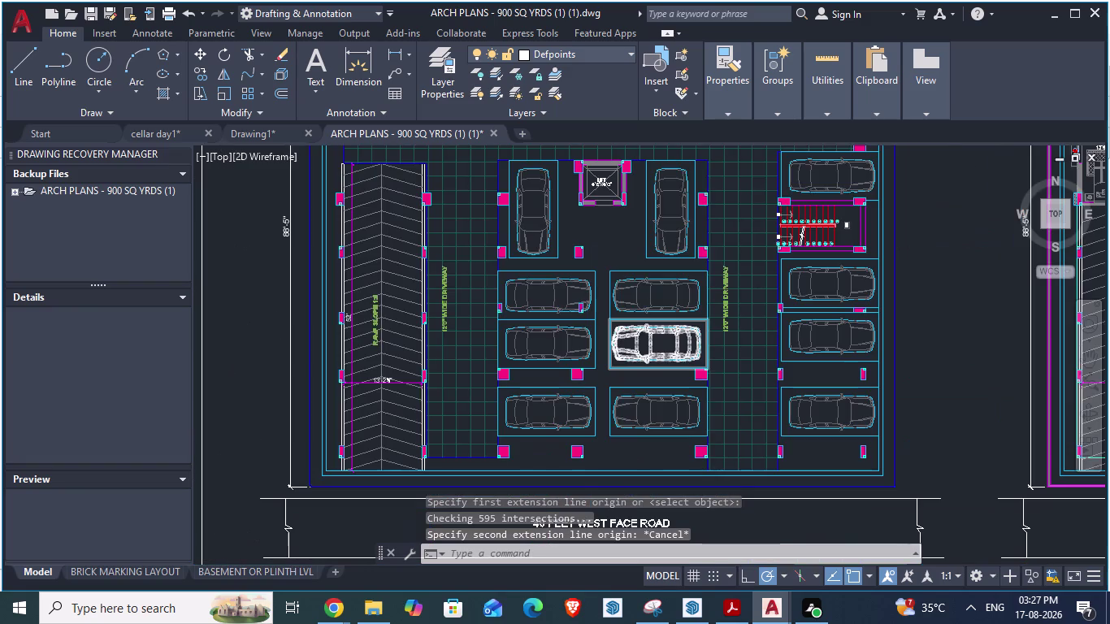
scroll(up, 3)
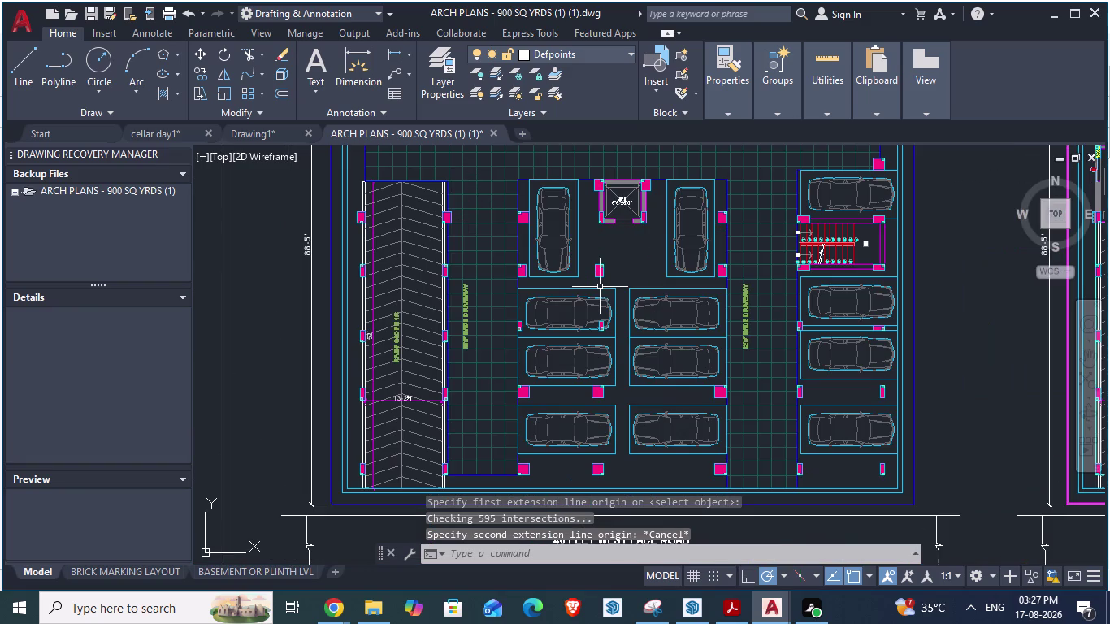
key(alt+Tab)
key(alt+Tab)
scroll(down, 3)
scroll(up, 3)
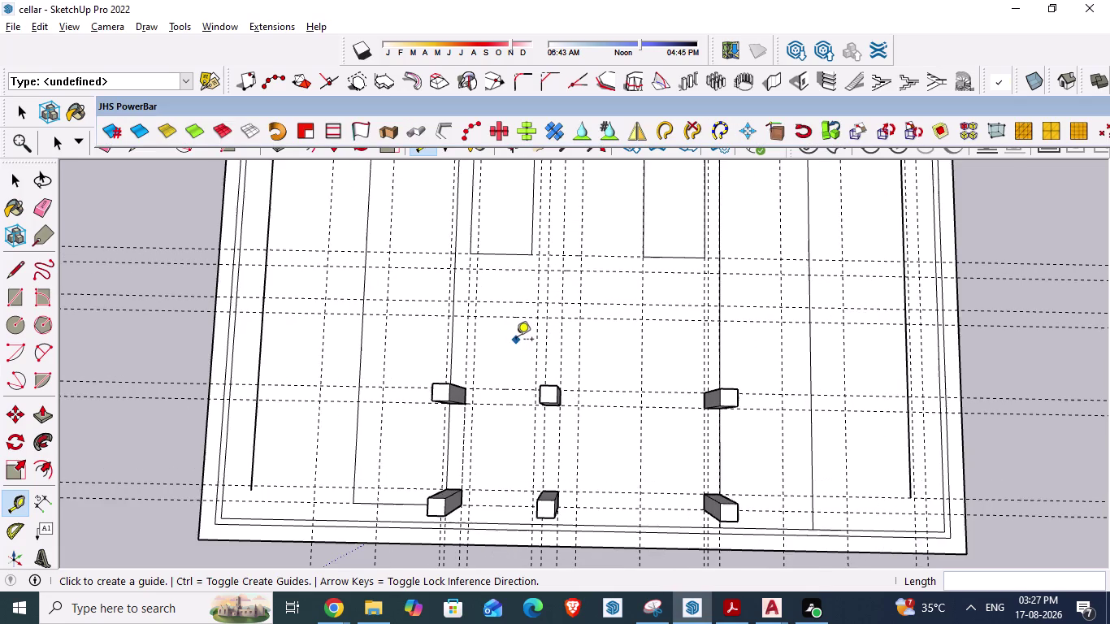
Place a guide line 2 feet off the column line.
scroll(down, 3)
scroll(down, 3)
scroll(up, 3)
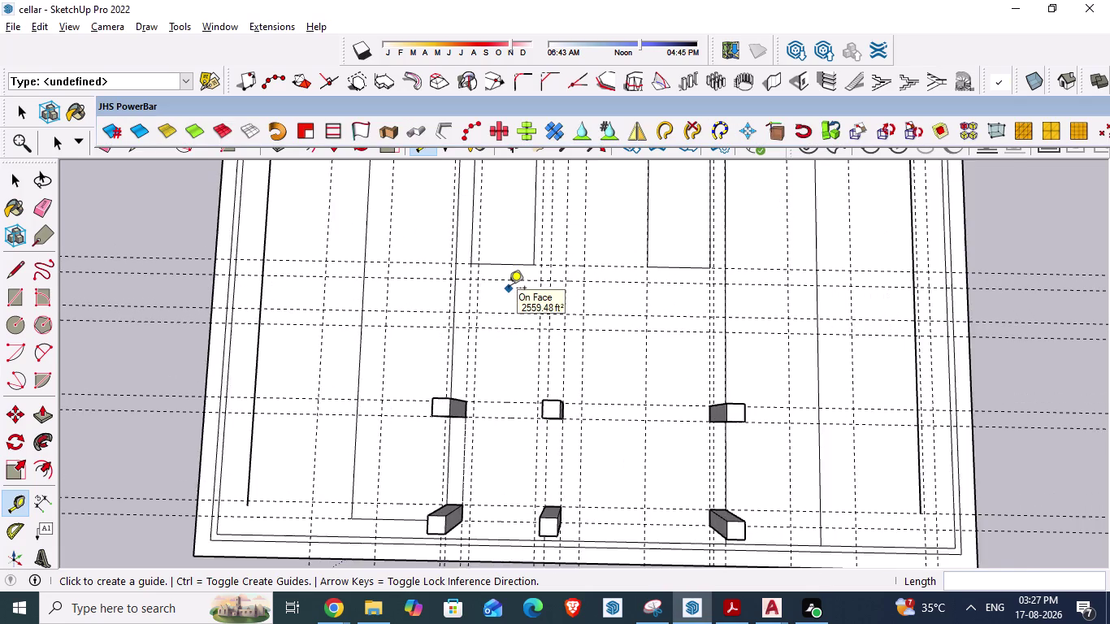
scroll(up, 3)
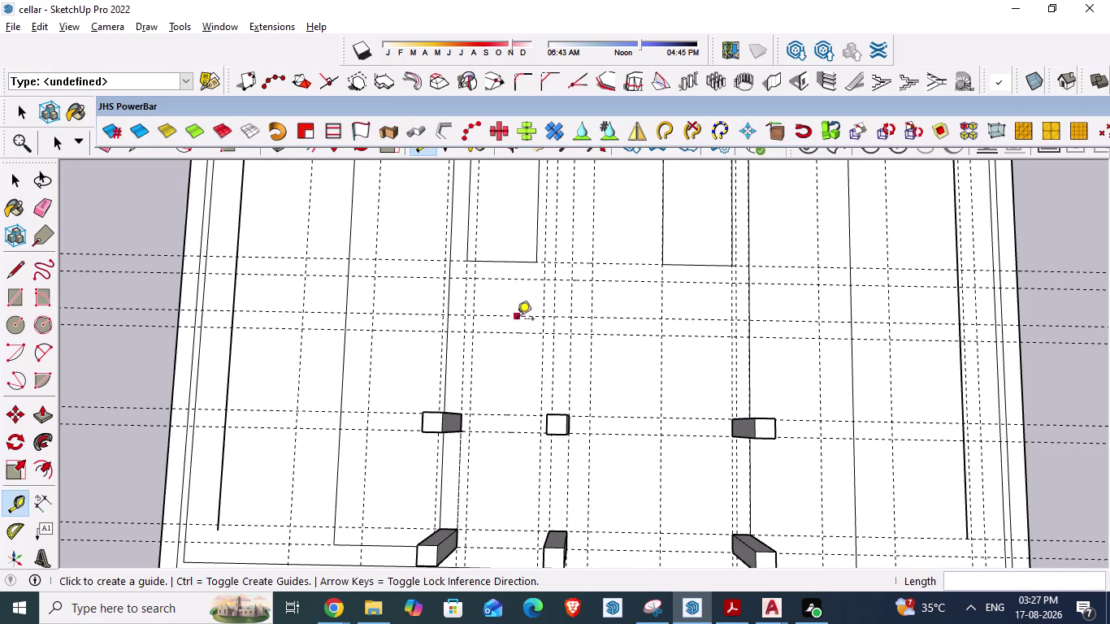
click(521, 333)
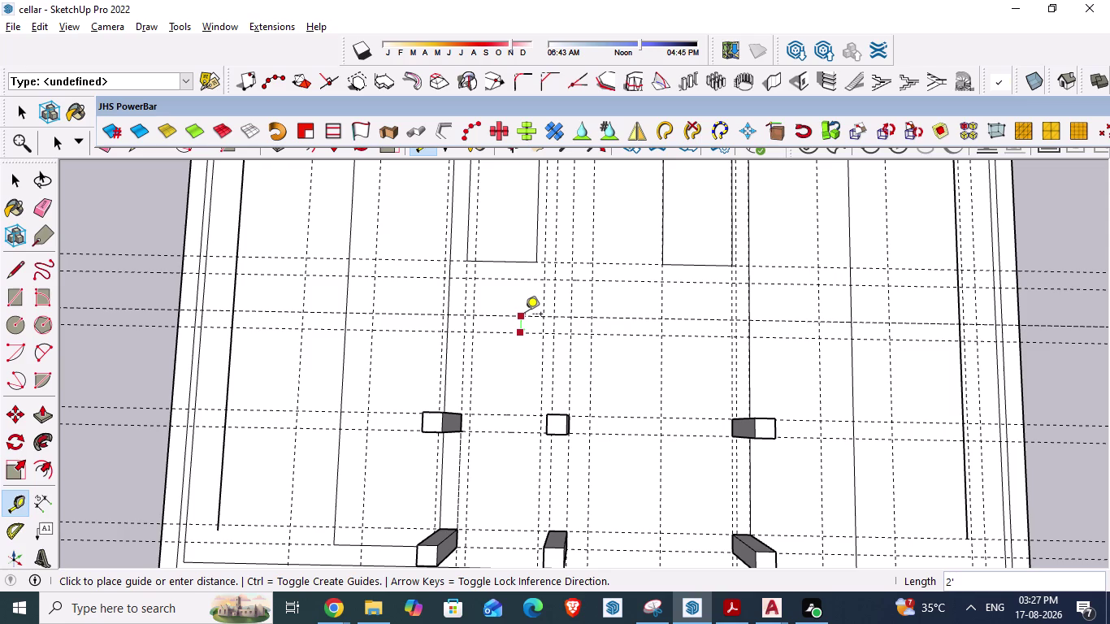
key(Escape)
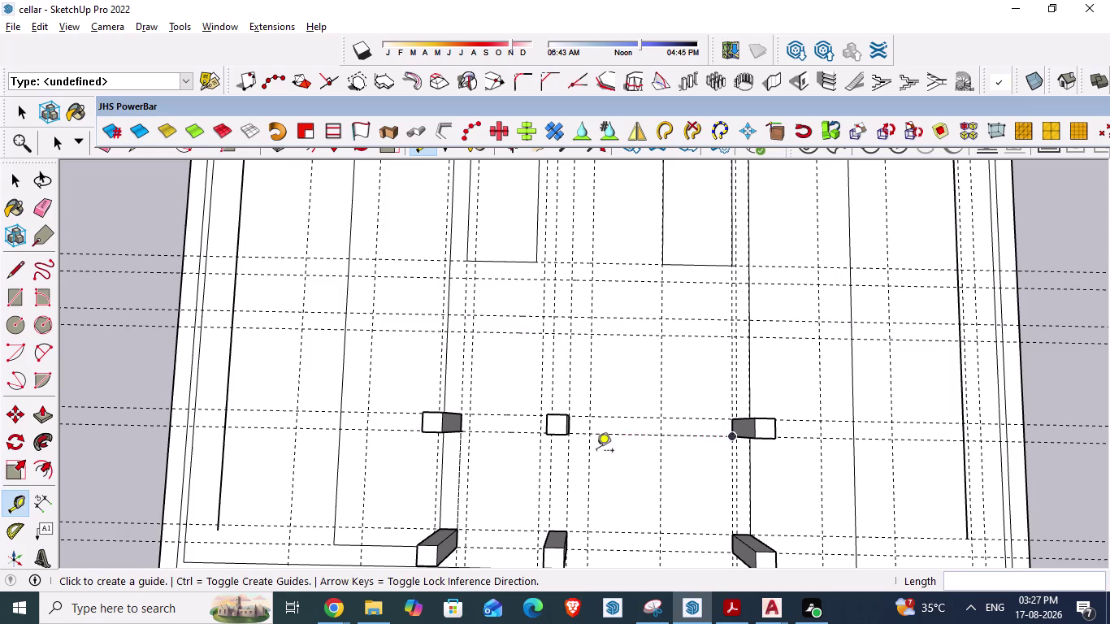
middle_drag(596, 452, 607, 388)
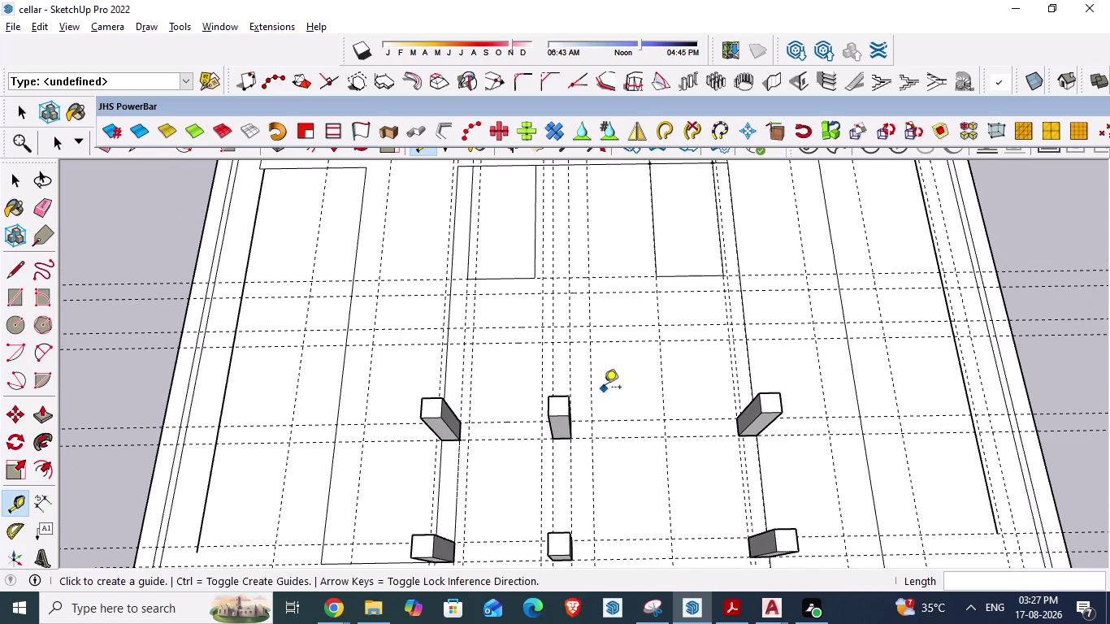
Delete a selected object, save the model and return to the AutoCAD plan.
key(alt+Tab)
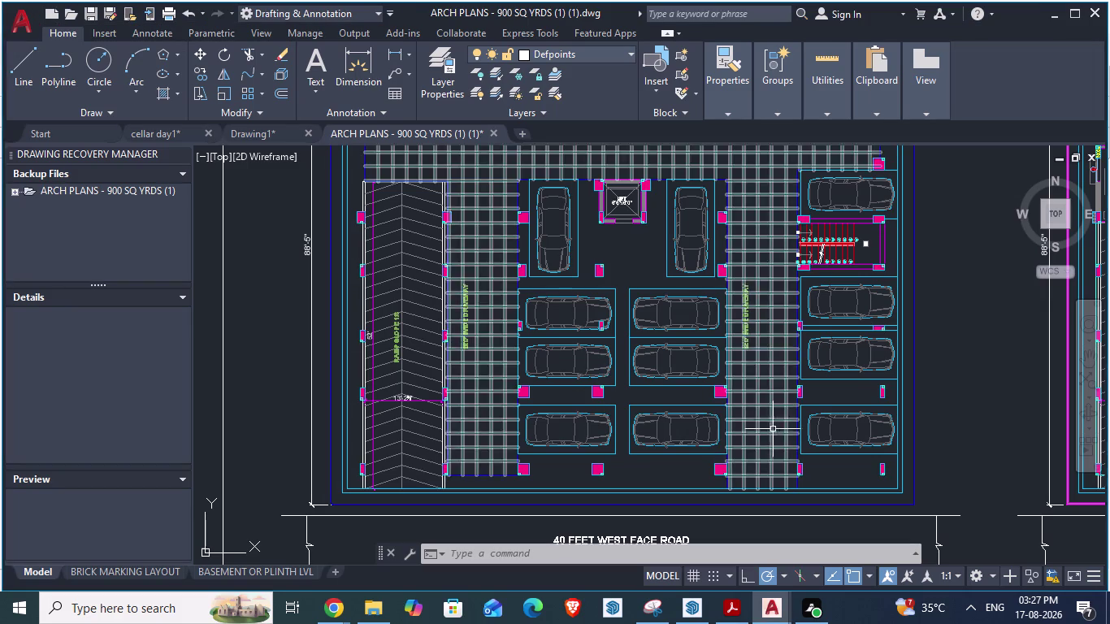
key(alt+Tab)
key(alt+Tab)
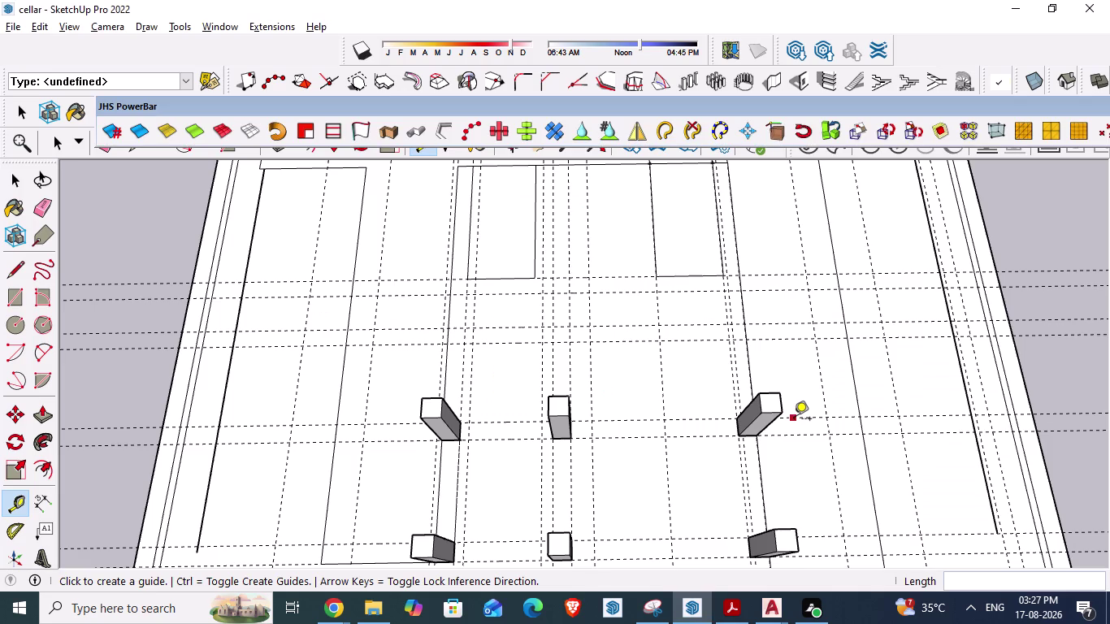
key(Escape)
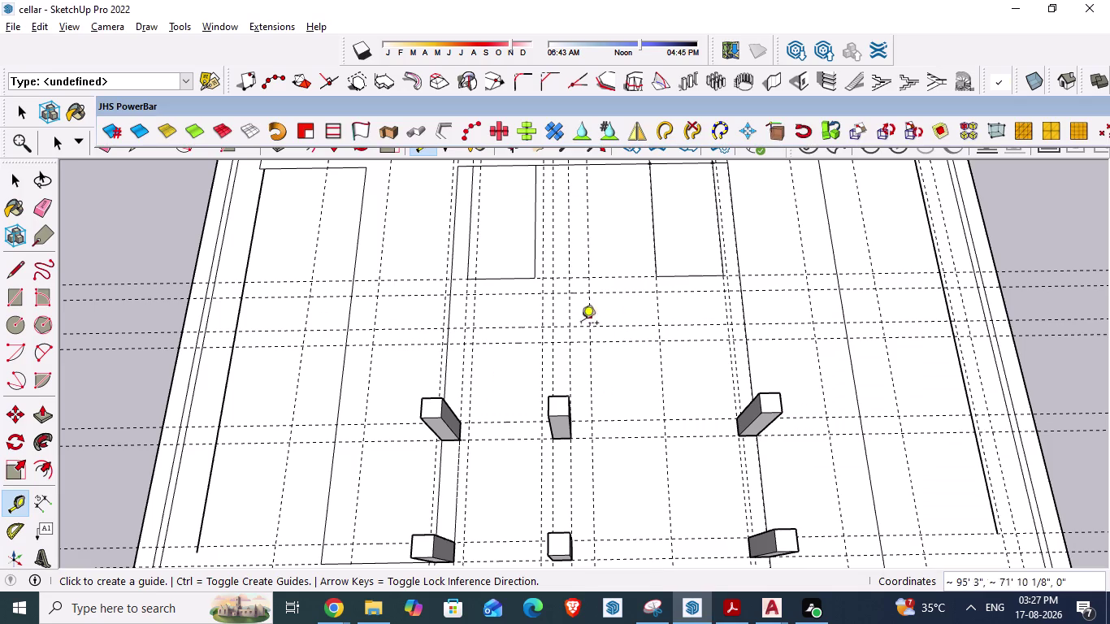
key(space)
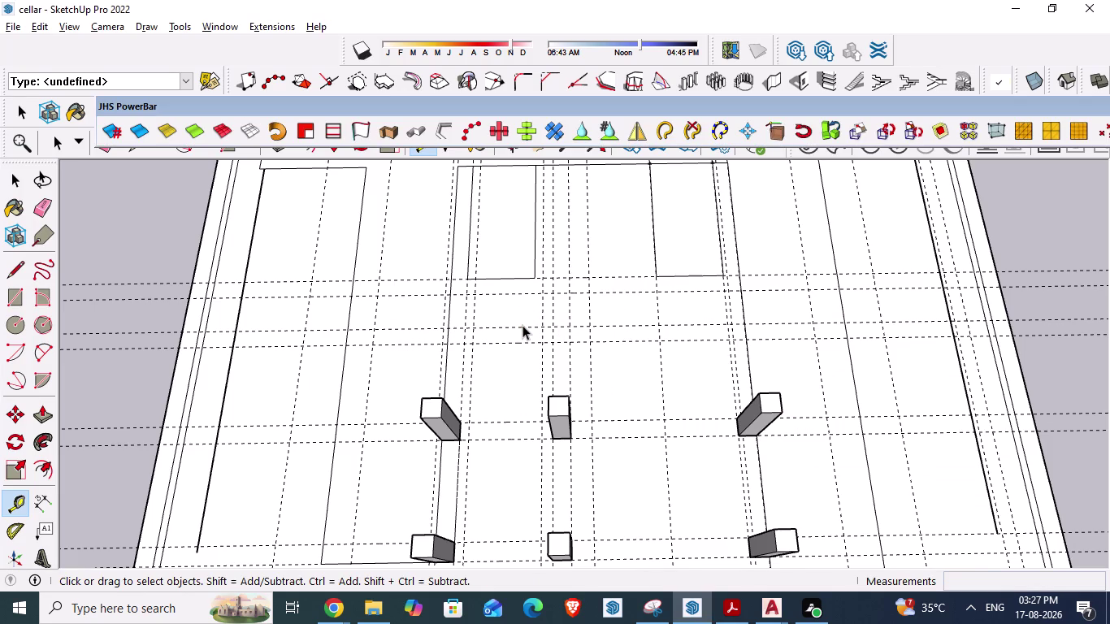
click(522, 325)
key(Delete)
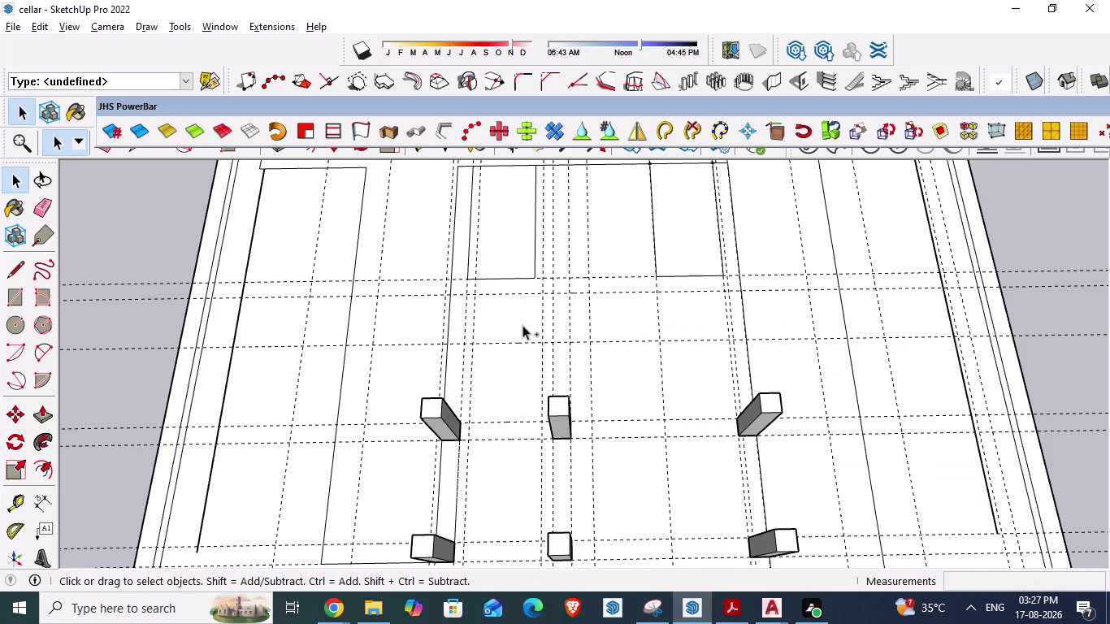
key(ctrl+s)
key(alt+Tab)
scroll(up, 3)
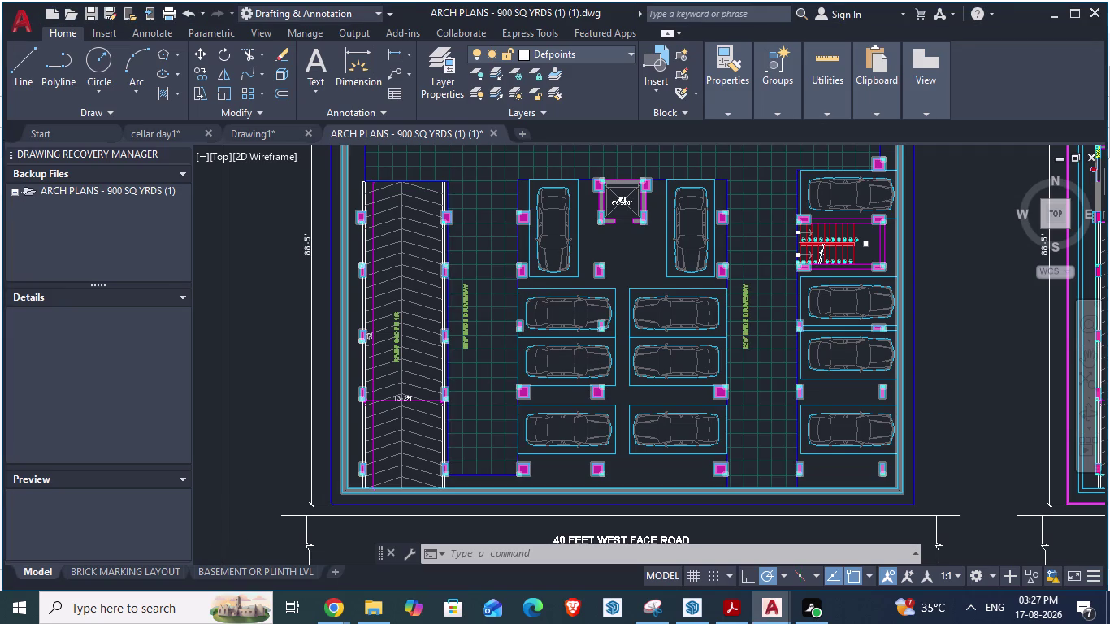
Measure about 7'-0 1/2" from a column corner to the next column, then return to SketchUp.
key(space)
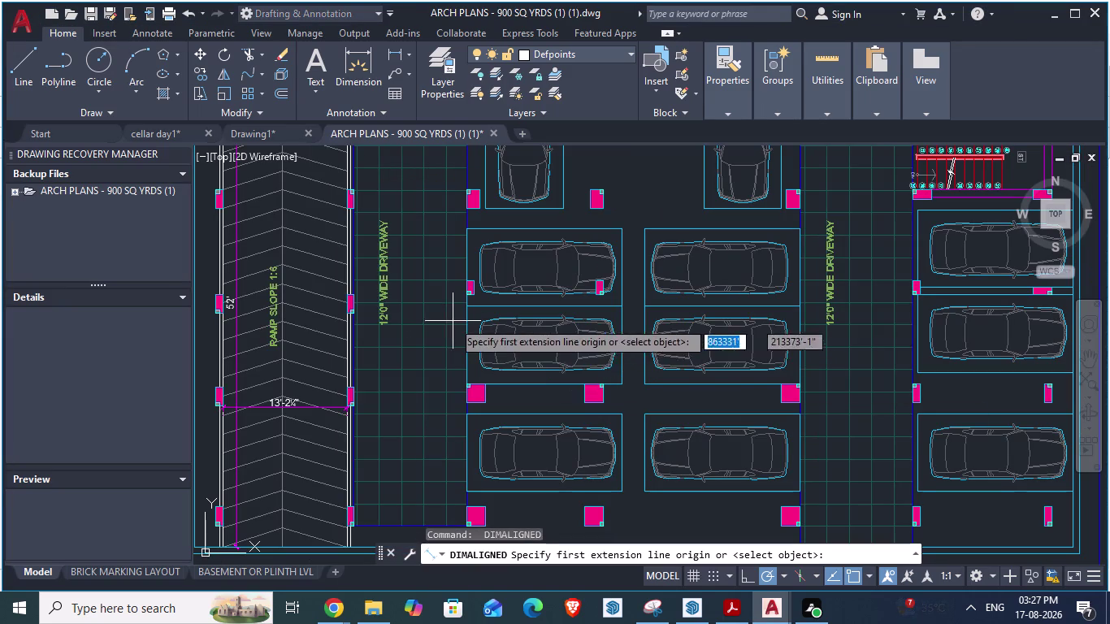
click(475, 386)
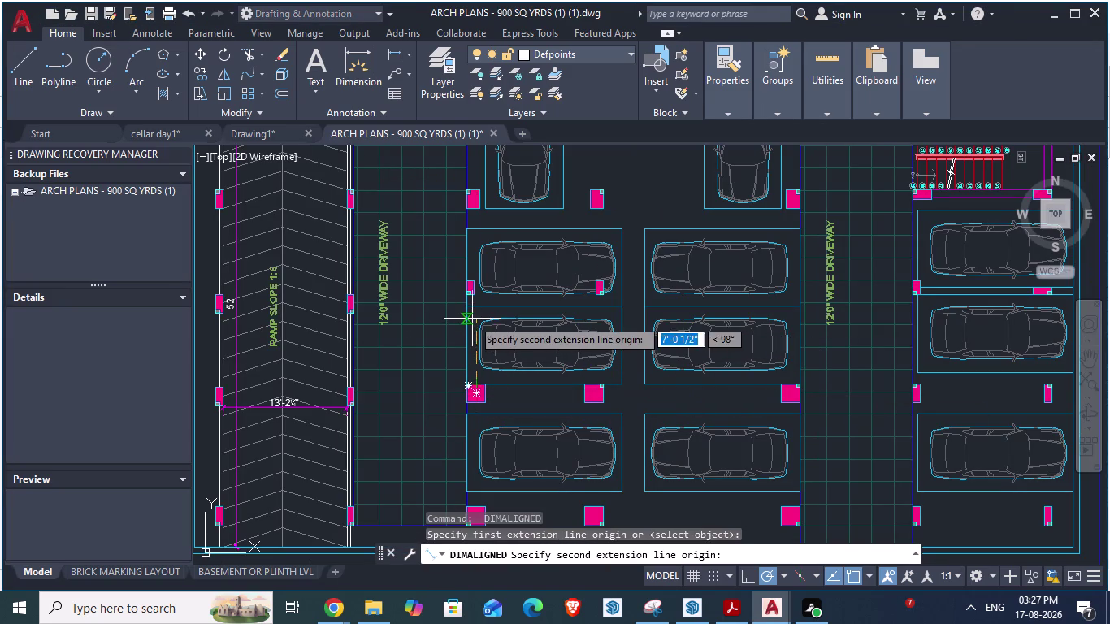
scroll(up, 3)
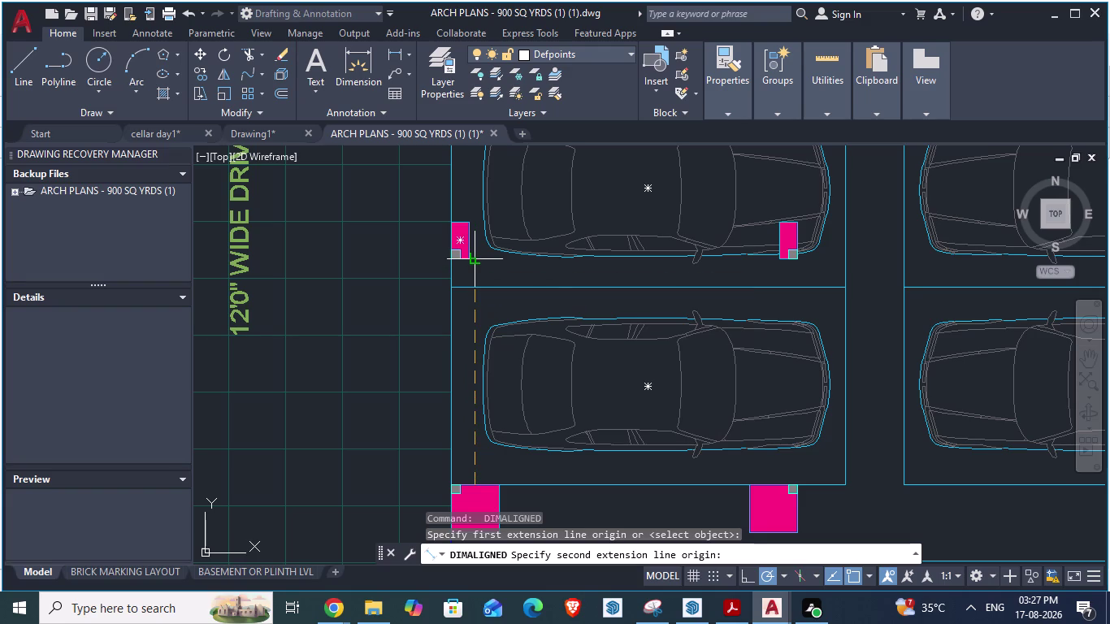
key(alt+Tab)
key(alt+Tab)
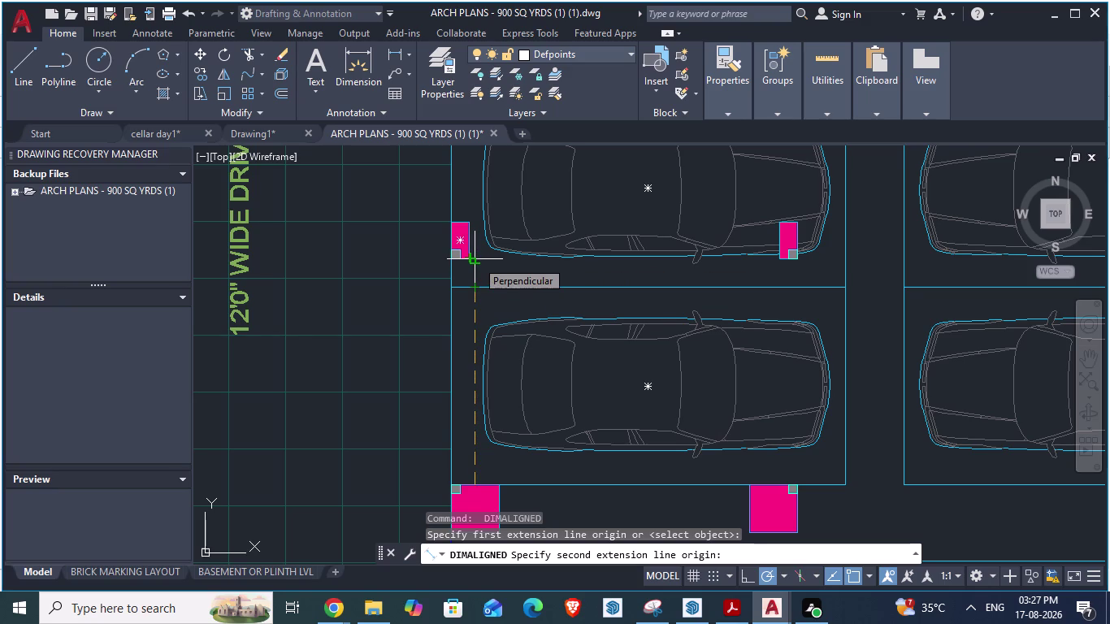
key(Tab)
key(alt+Tab)
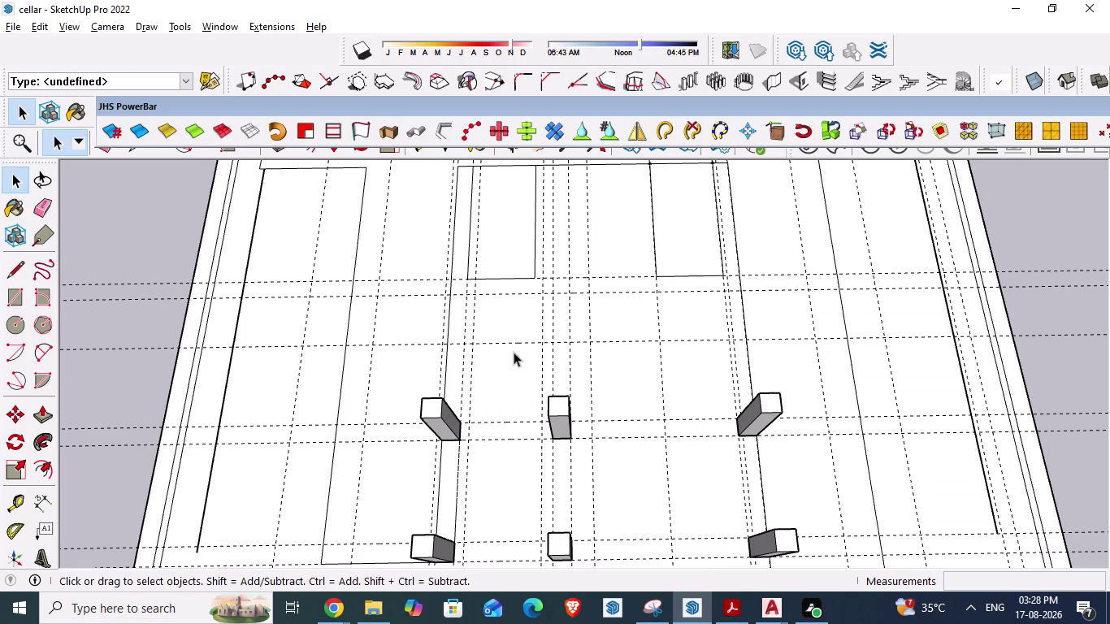
Place a guide 9'-5 1/2" from the column edge with the Tape Measure.
key(t)
click(517, 420)
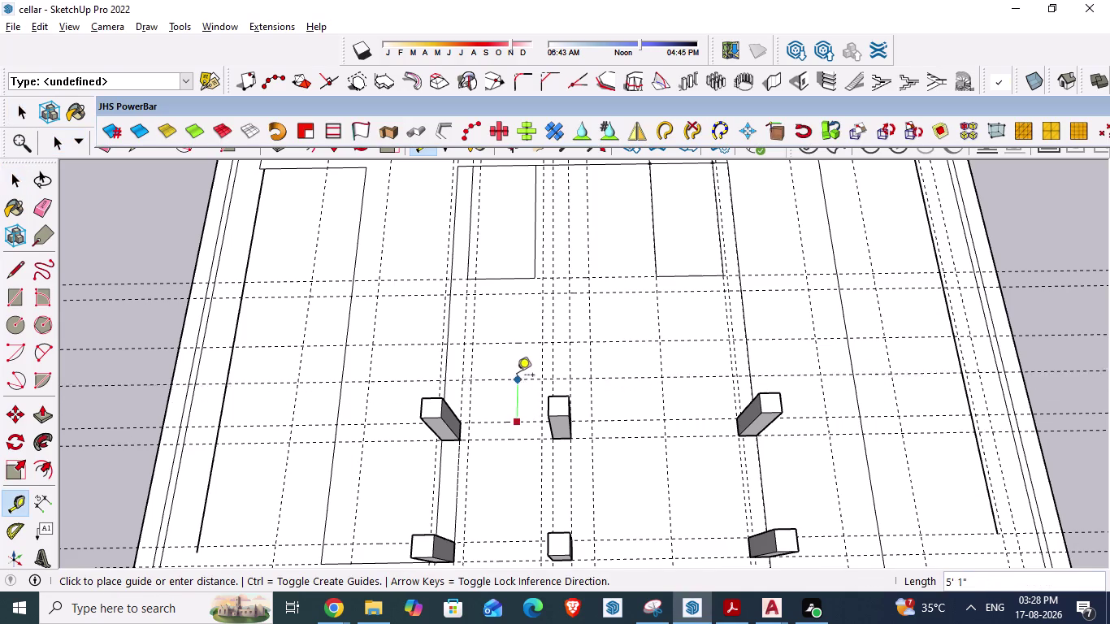
text(9')
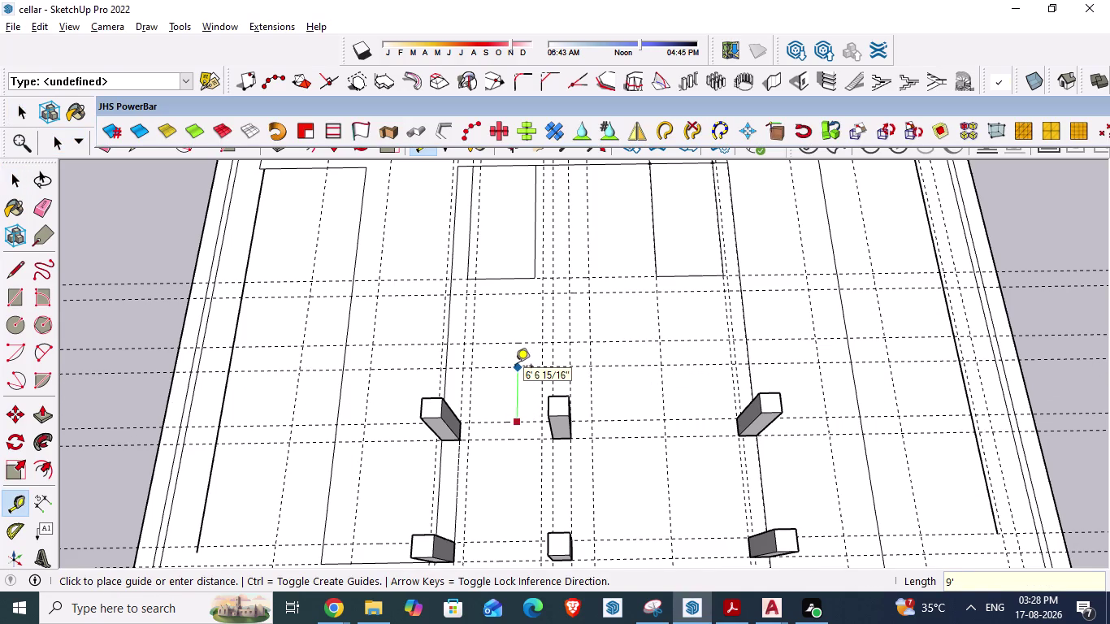
text(5.5)
key(shift+quotedbl)
key(Return)
Start another guide from a column line, then cancel it and go back to AutoCAD.
scroll(up, 3)
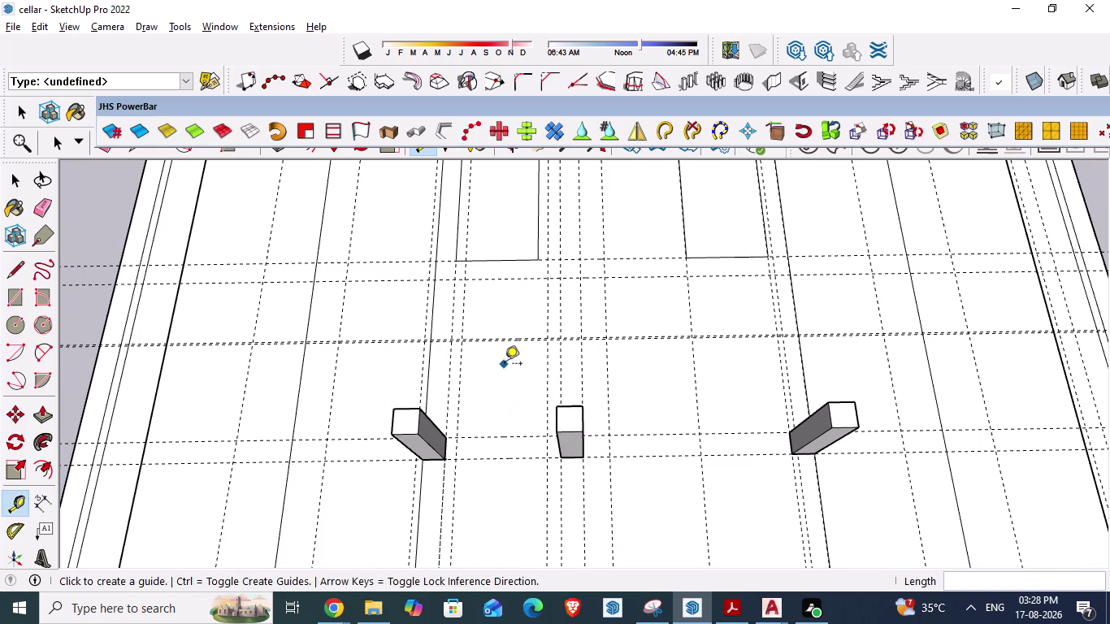
middle_drag(505, 365, 502, 416)
scroll(up, 3)
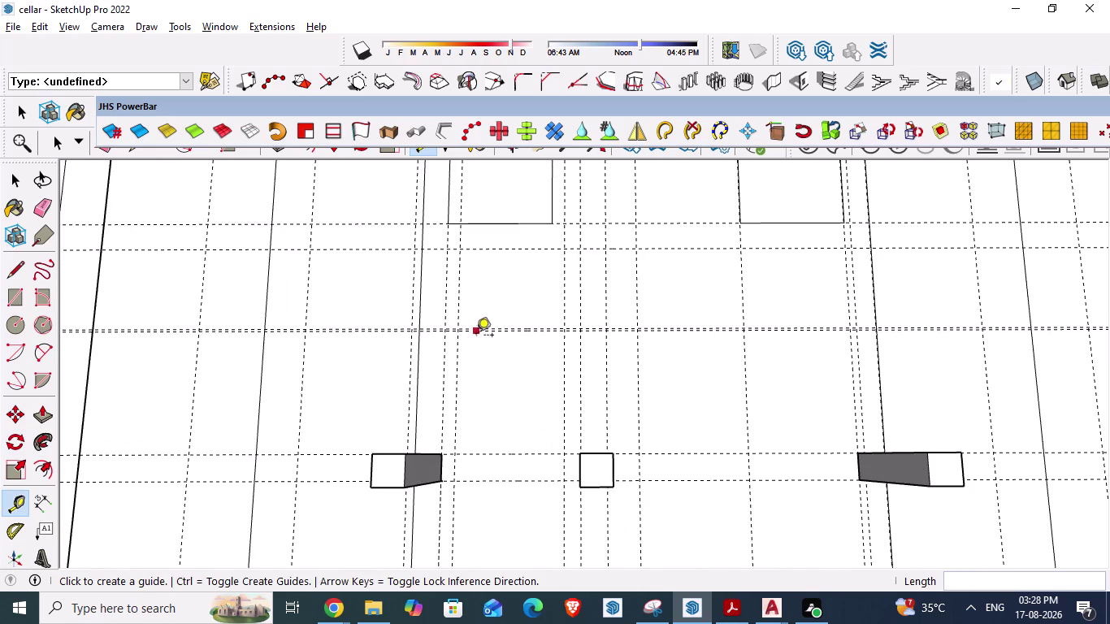
click(497, 455)
scroll(up, 3)
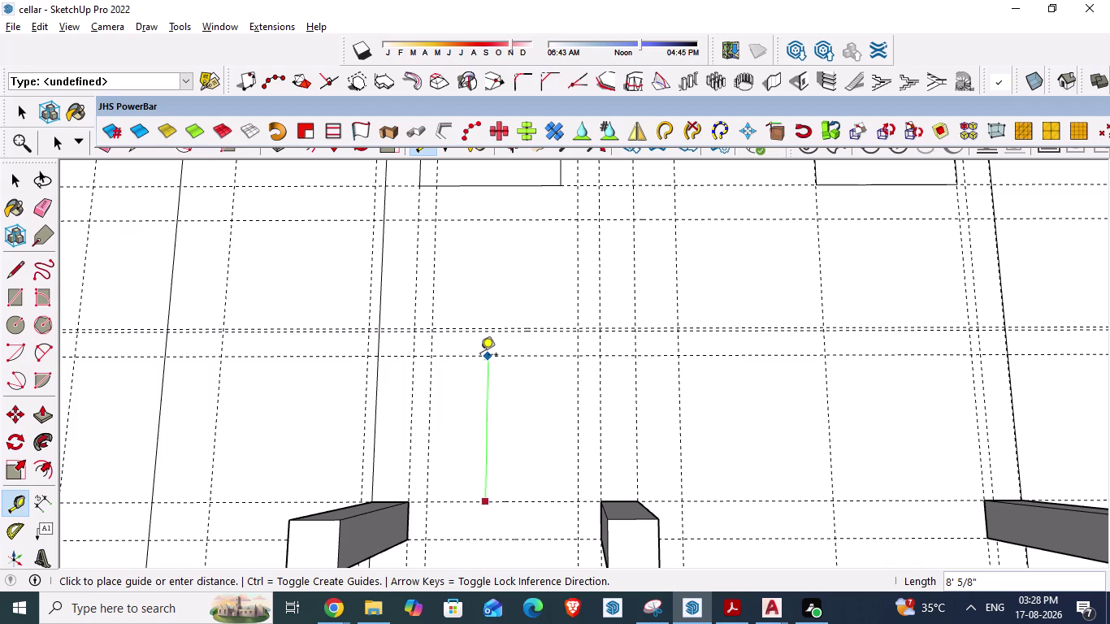
key(Escape)
key(alt+Tab)
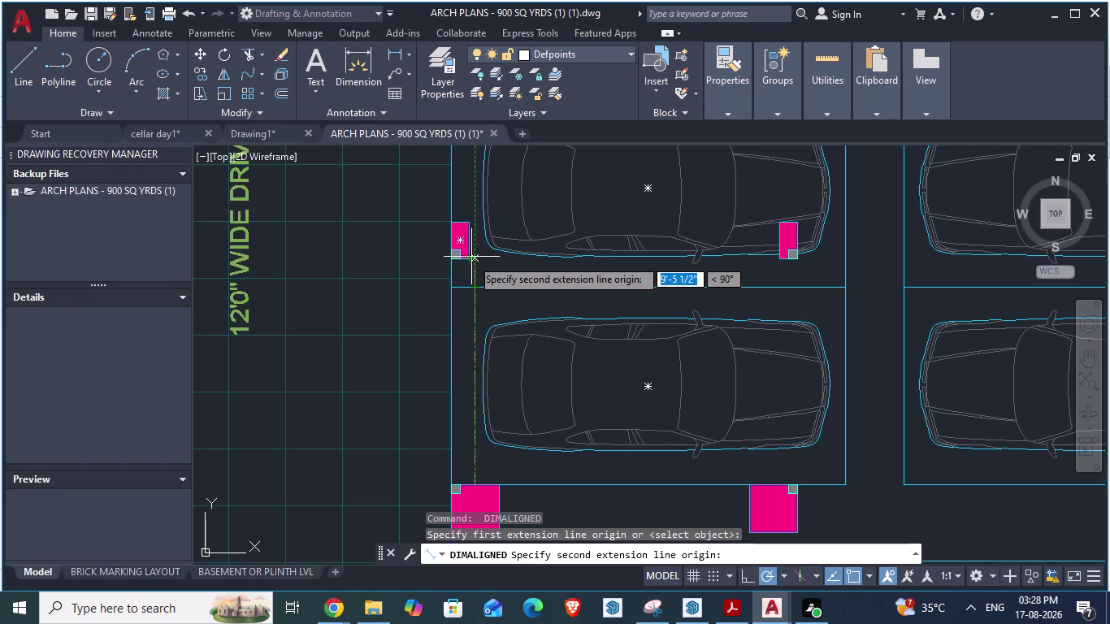
Cancel the unfinished dimension and delete a selected object in the SketchUp model.
key(Escape)
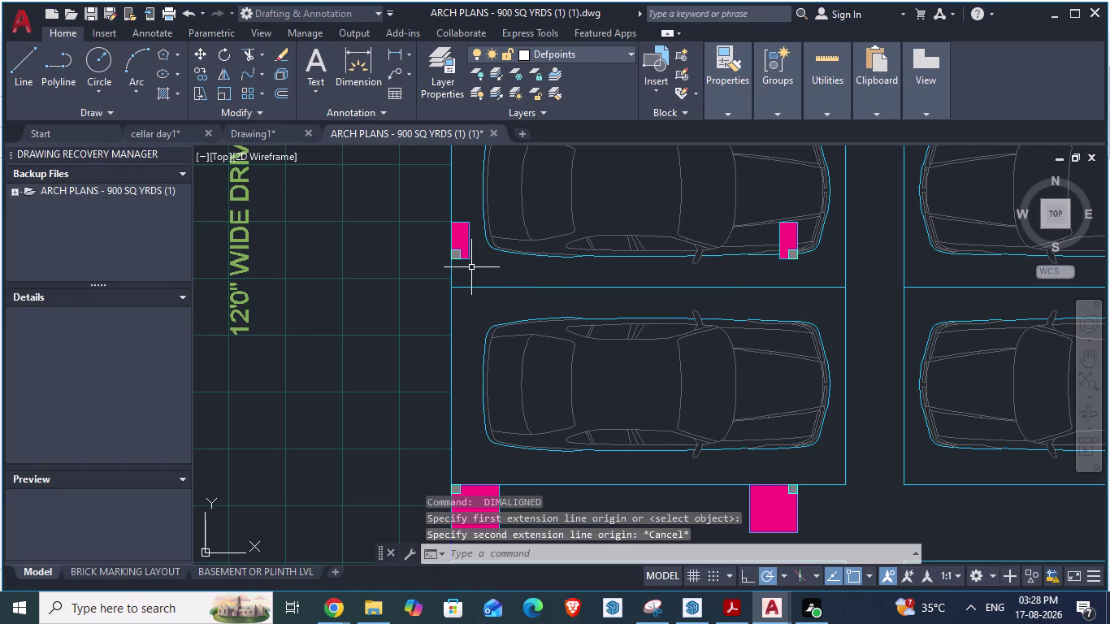
key(alt+Tab)
key(alt+Tab)
scroll(up, 3)
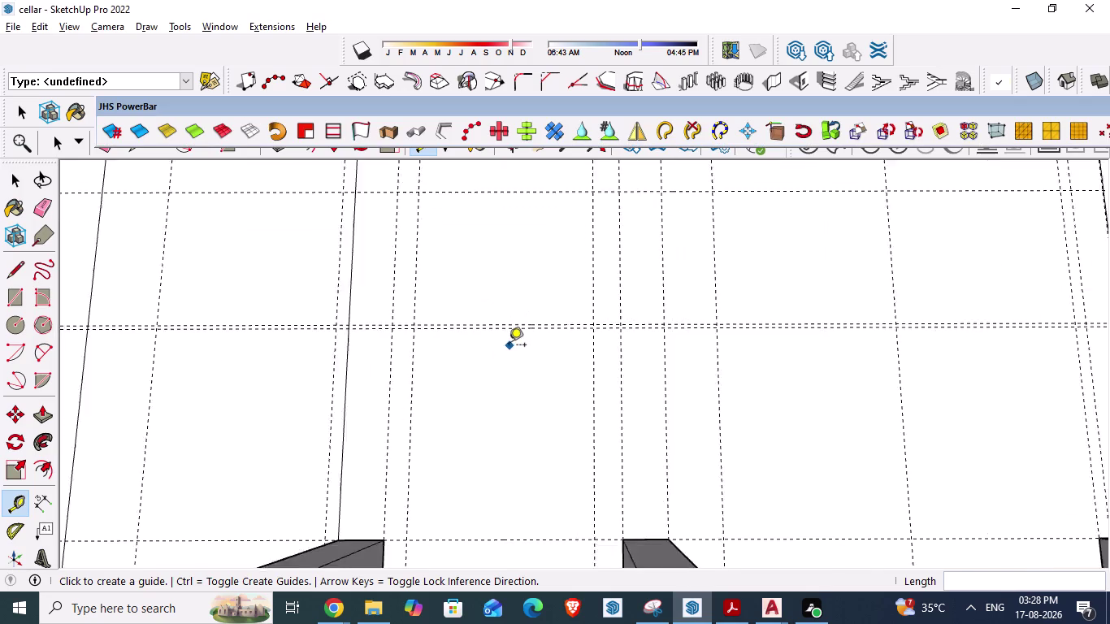
scroll(up, 3)
key(space)
click(520, 316)
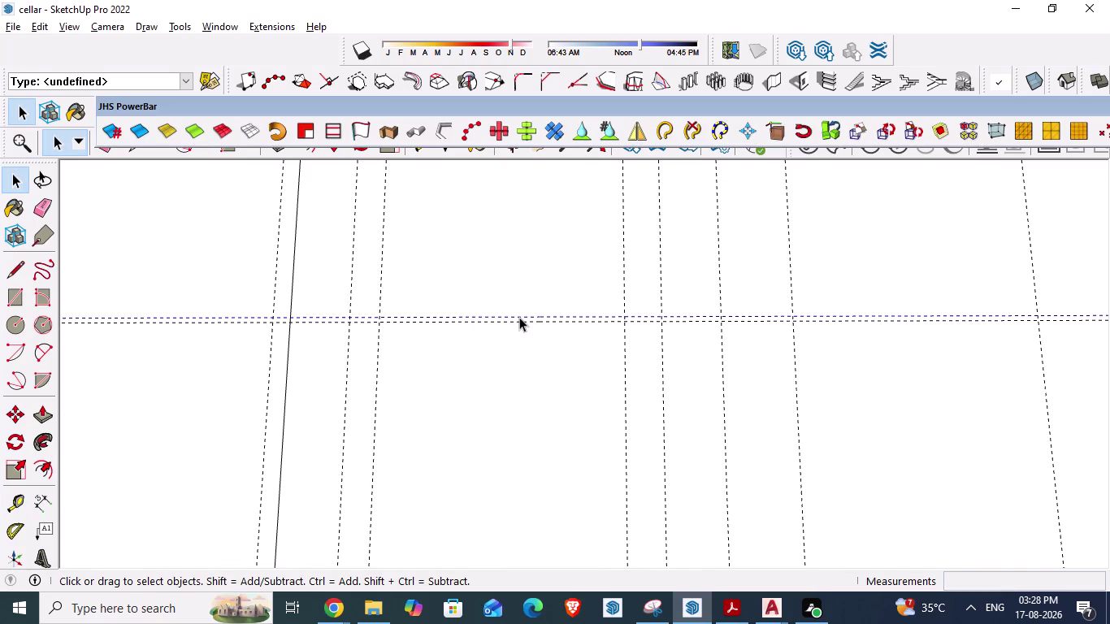
key(Delete)
scroll(down, 3)
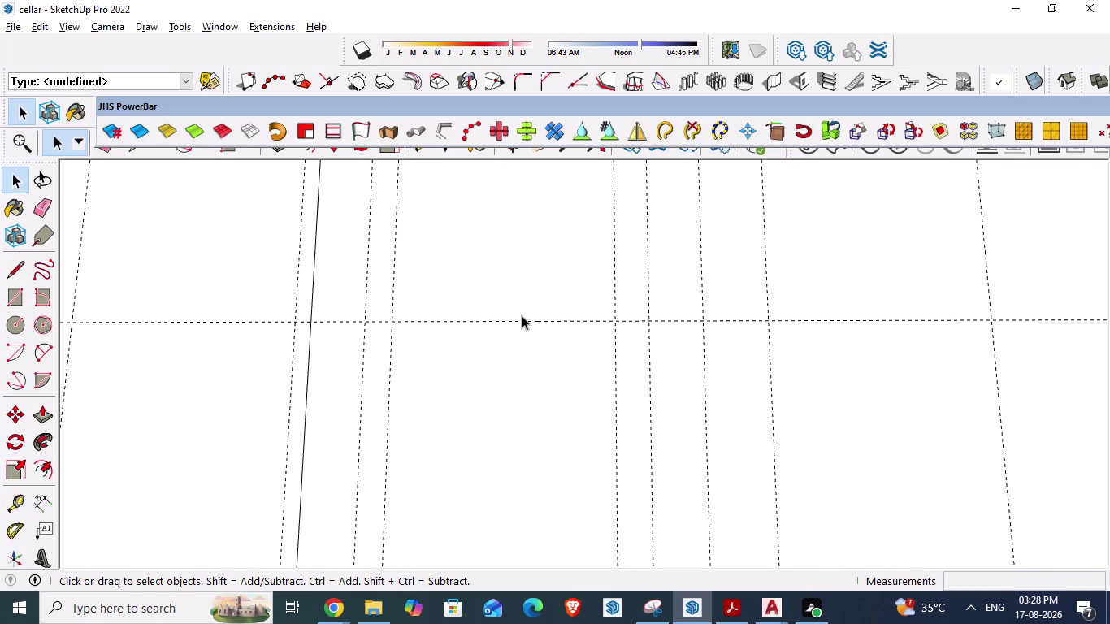
scroll(down, 3)
scroll(down, 3)
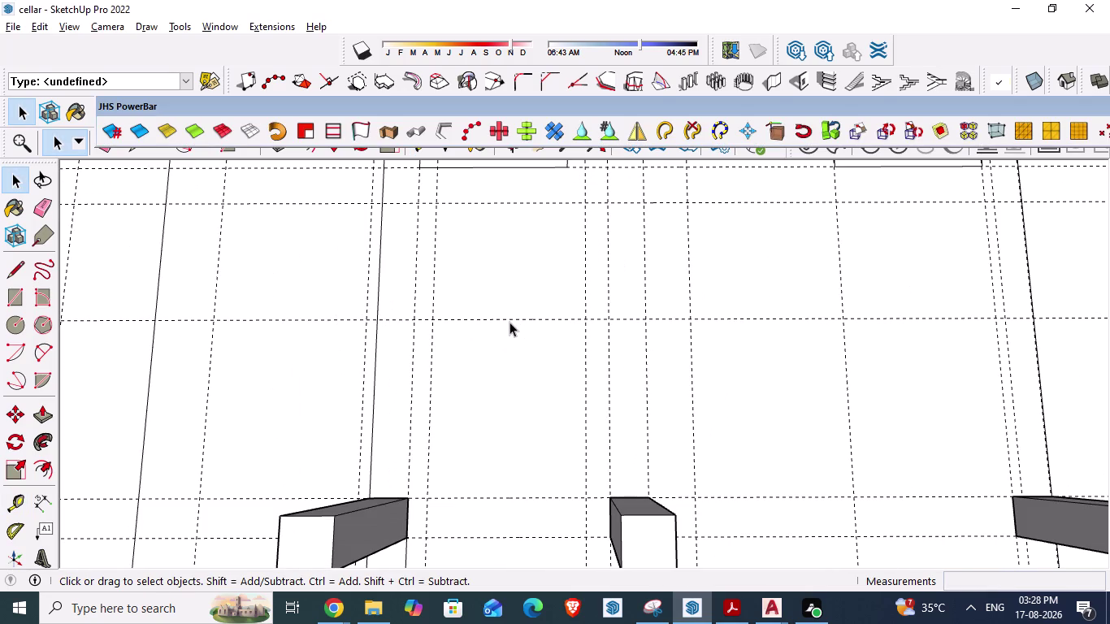
key(alt+Tab)
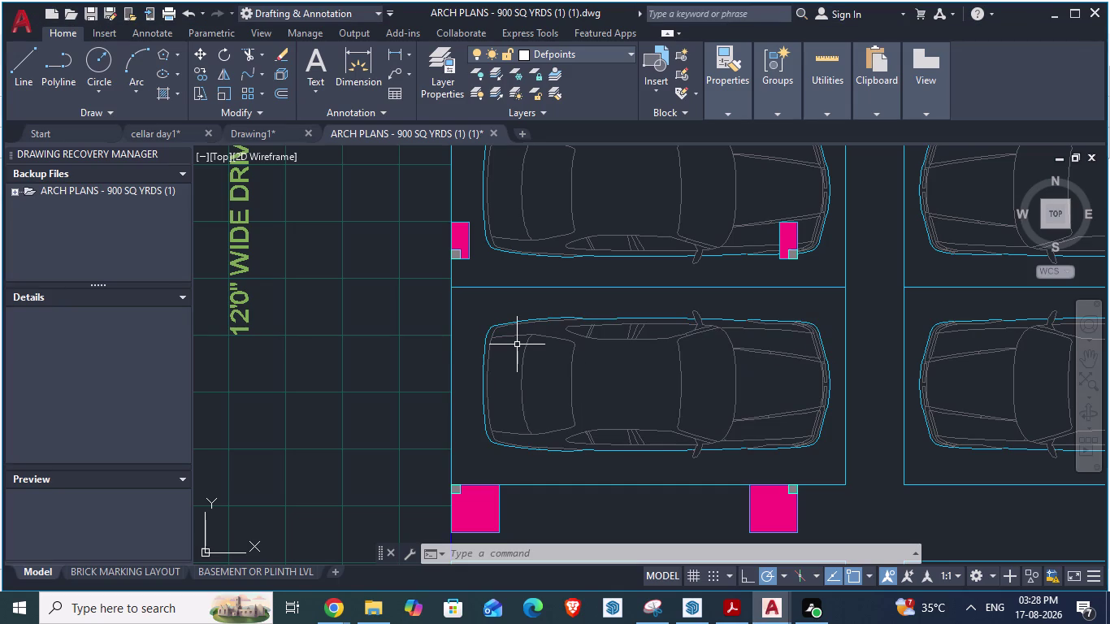
Measure about 18'-10" from a column corner across the parked car.
scroll(up, 3)
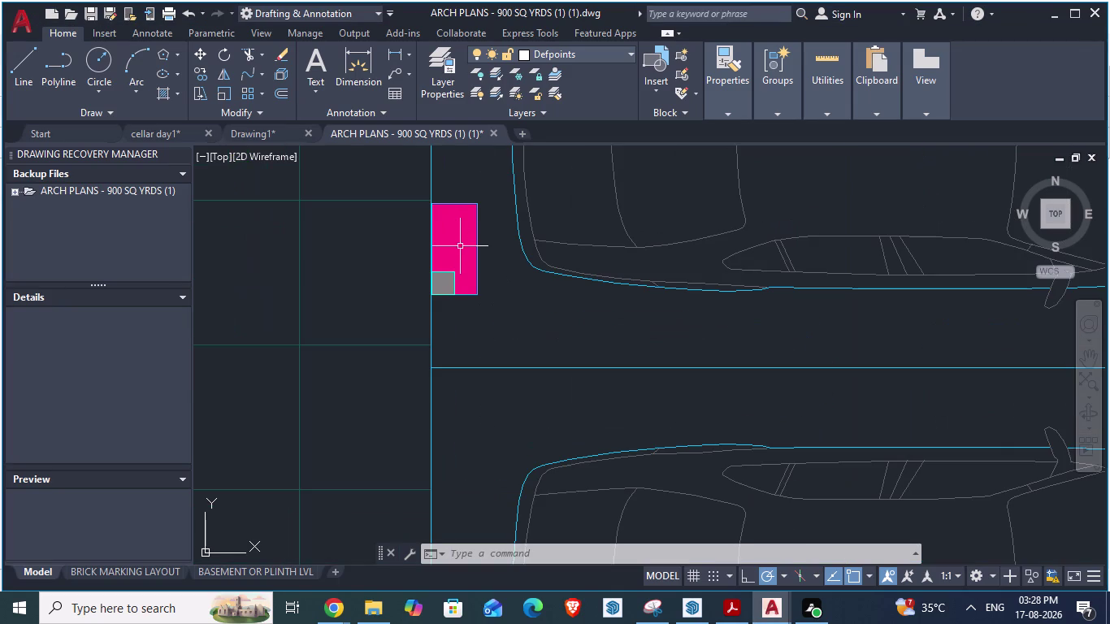
key(space)
click(430, 198)
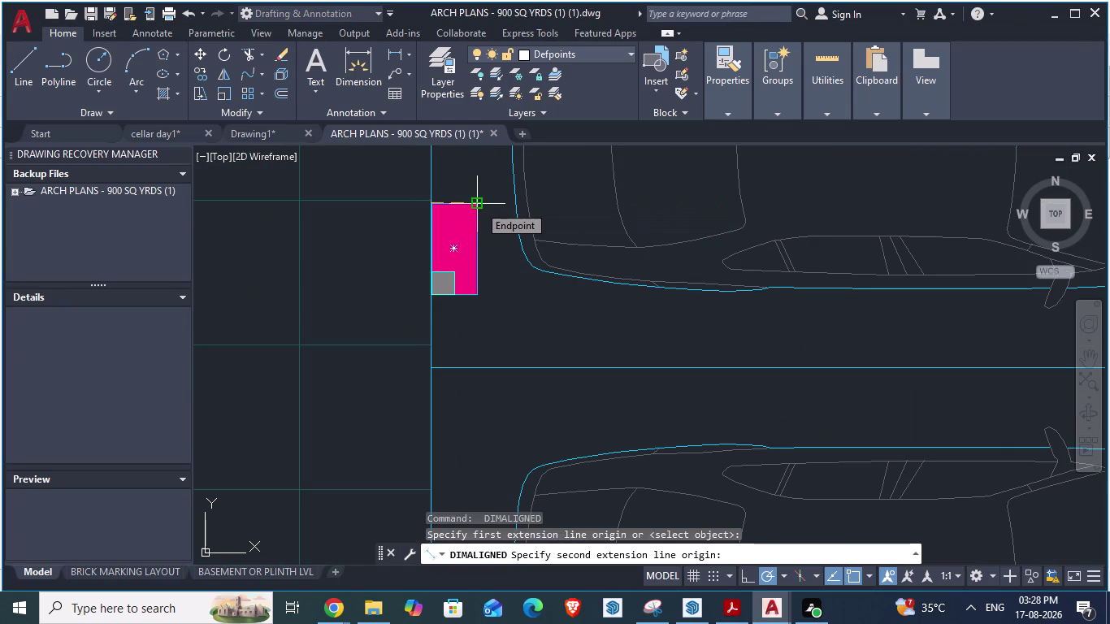
key(alt+Tab)
key(alt+Tab)
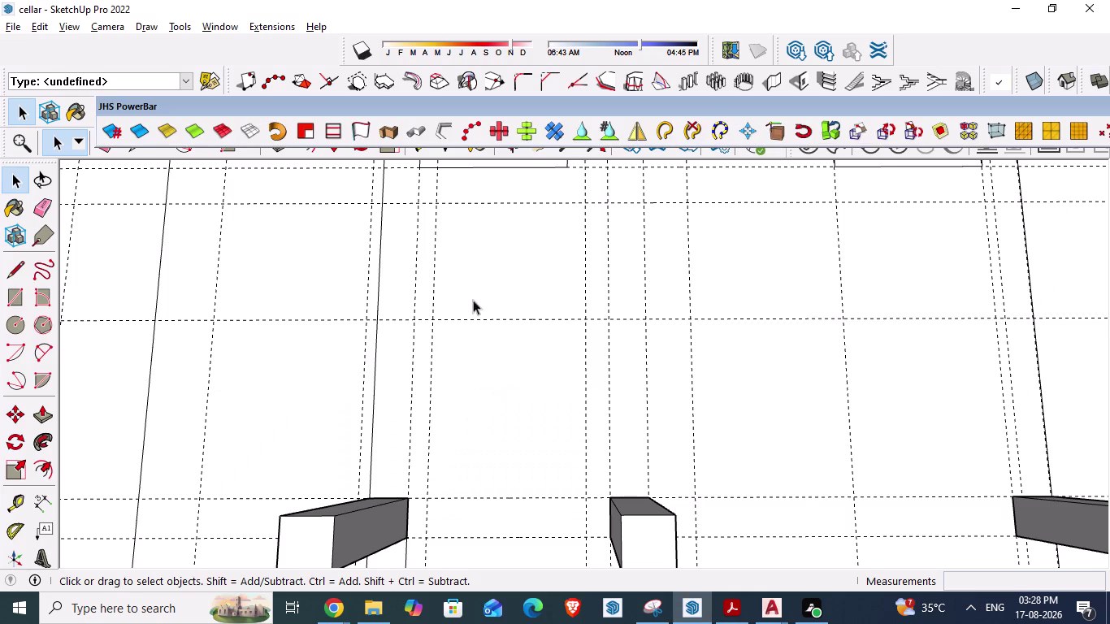
scroll(down, 3)
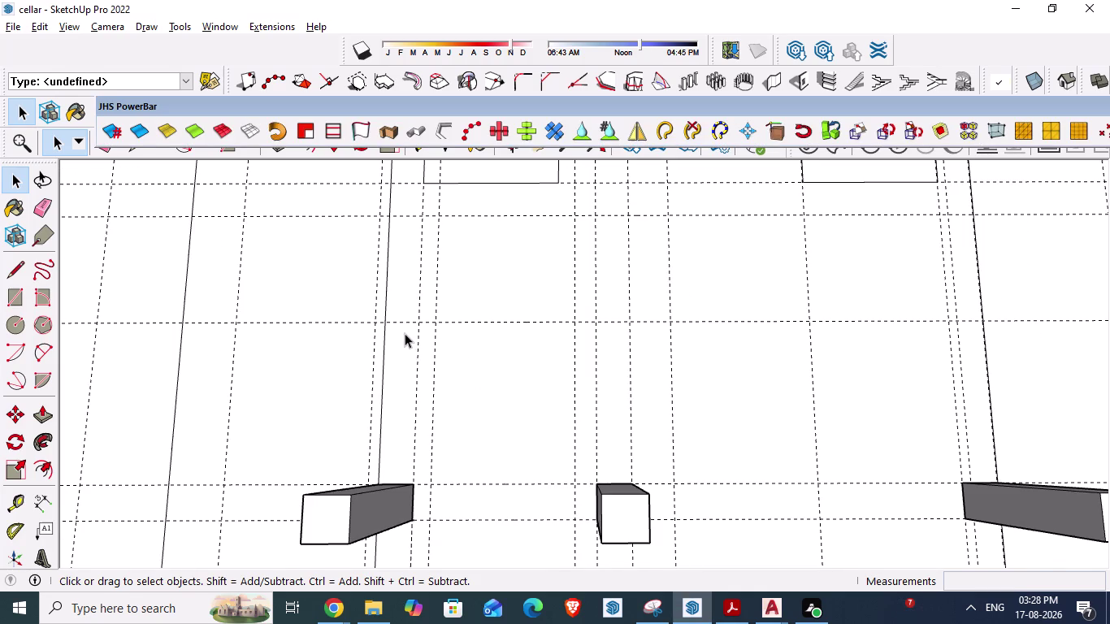
Place a guide 9" from the column edge in SketchUp, then return to AutoCAD.
key(t)
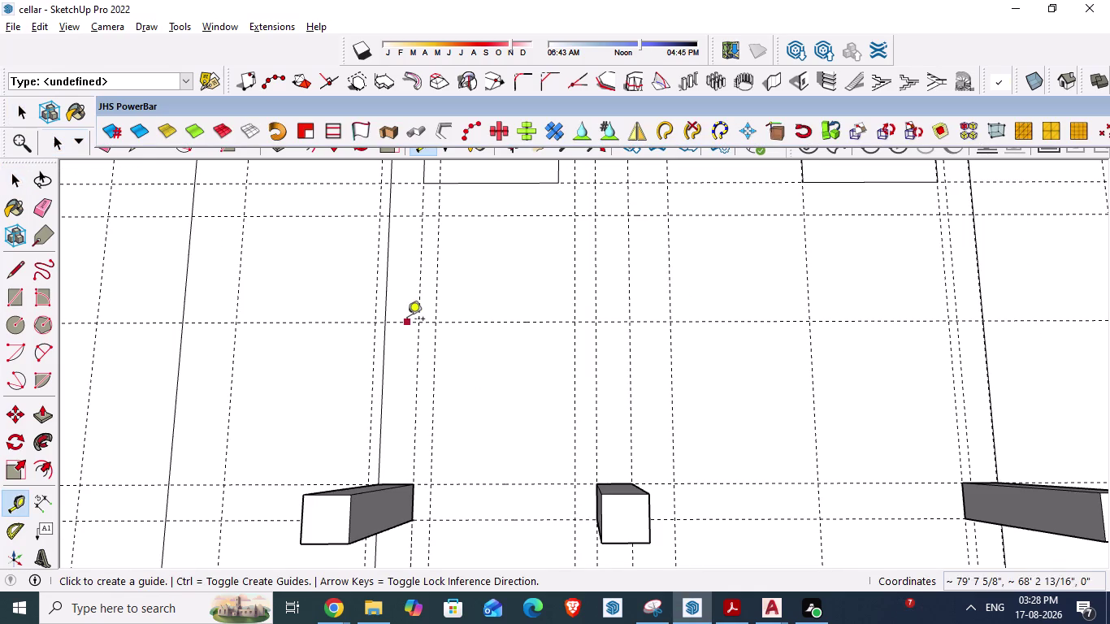
scroll(down, 3)
middle_drag(450, 429, 461, 434)
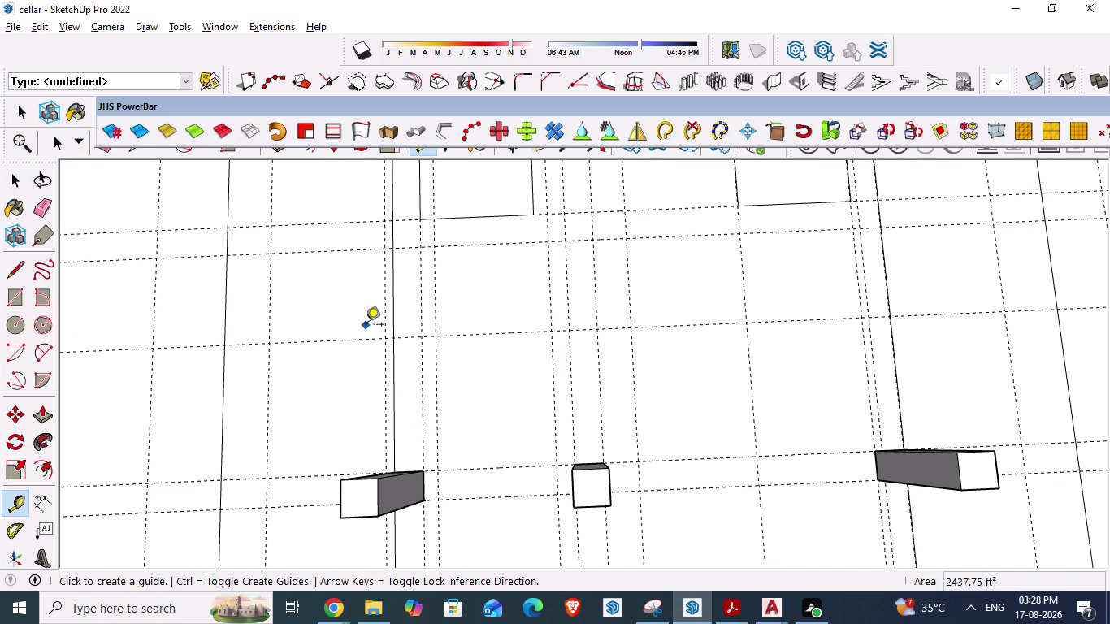
scroll(up, 3)
click(400, 326)
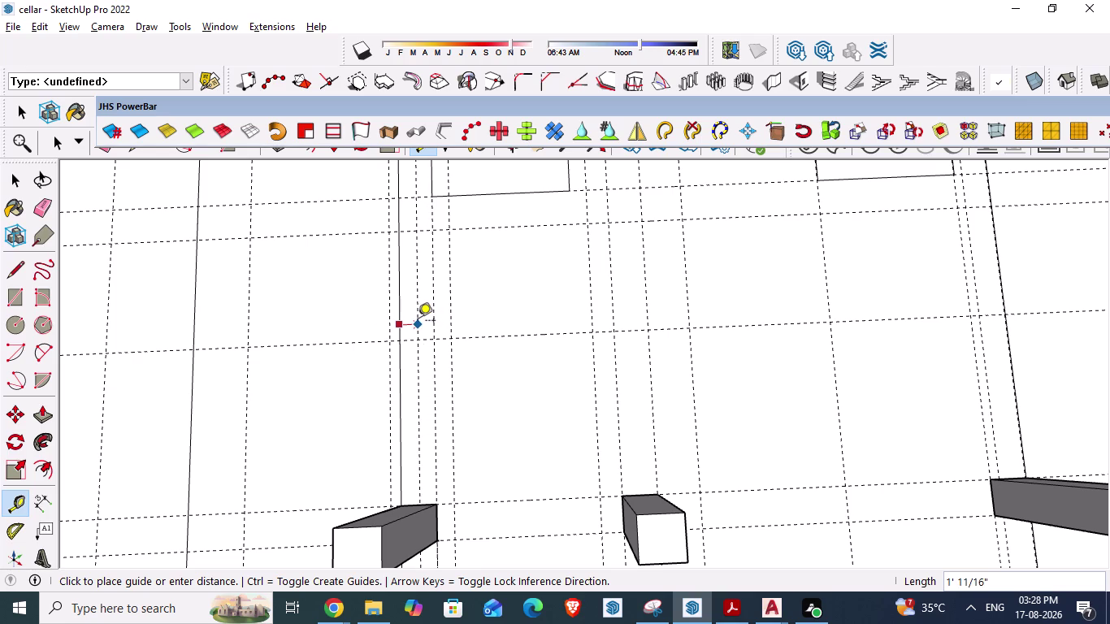
text(9")
key(Return)
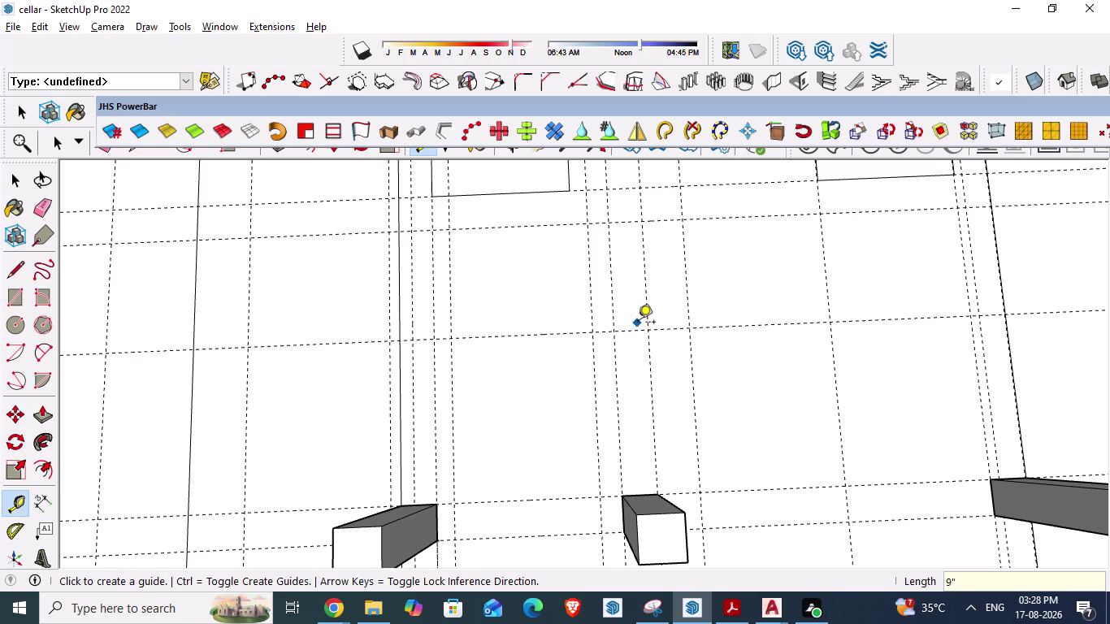
key(alt+Tab)
scroll(down, 3)
scroll(up, 3)
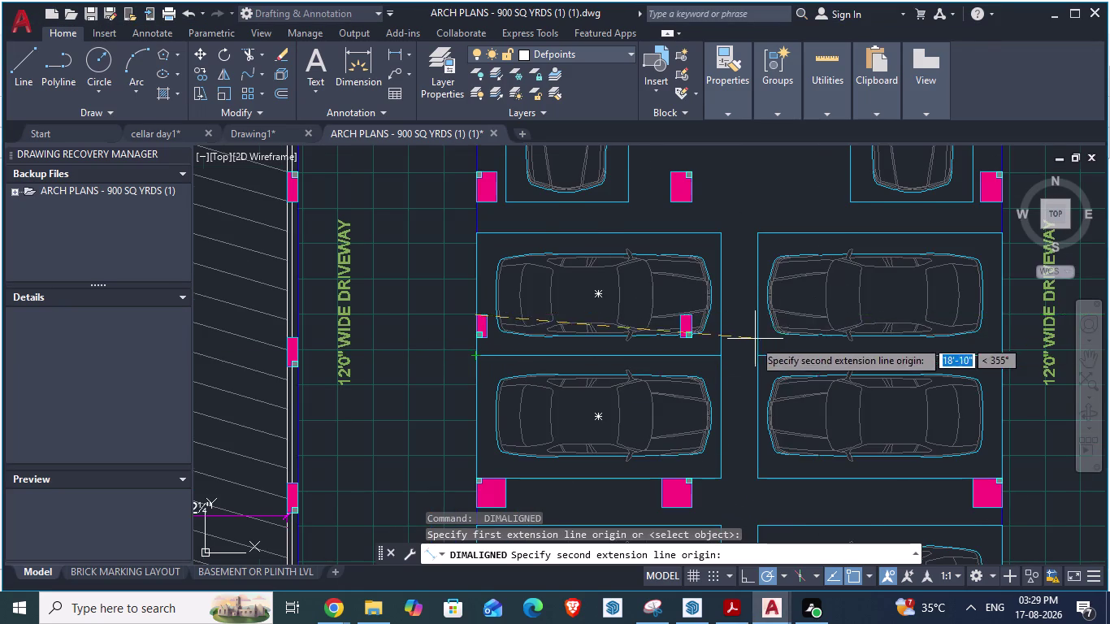
Measure the spacings from two column corners with aligned dimensions.
key(Escape)
scroll(down, 3)
scroll(up, 3)
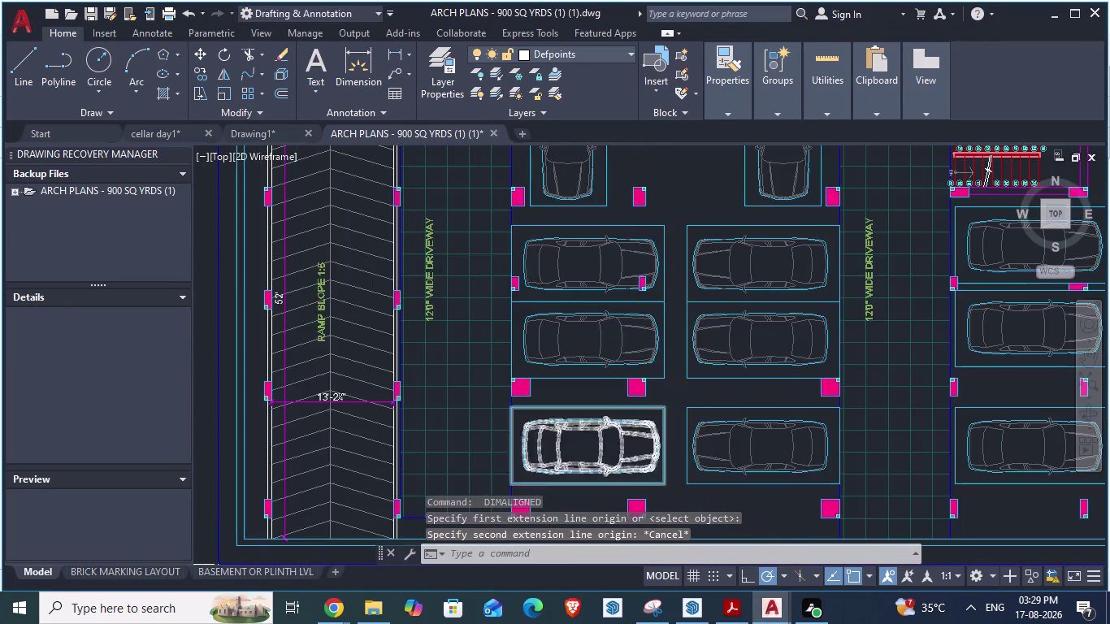
scroll(up, 3)
scroll(down, 3)
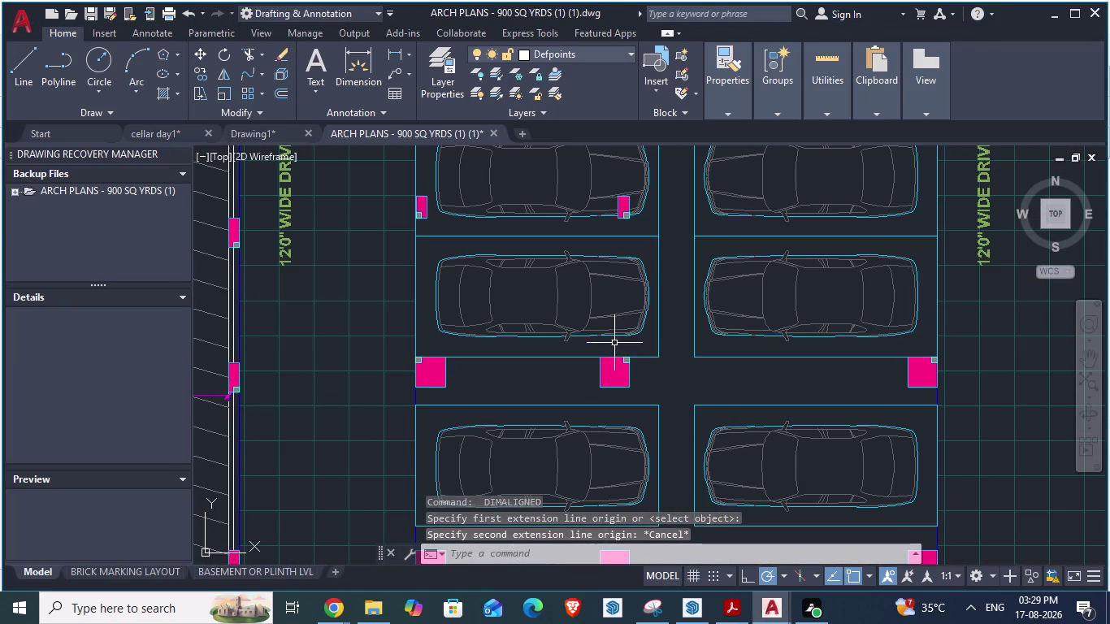
key(space)
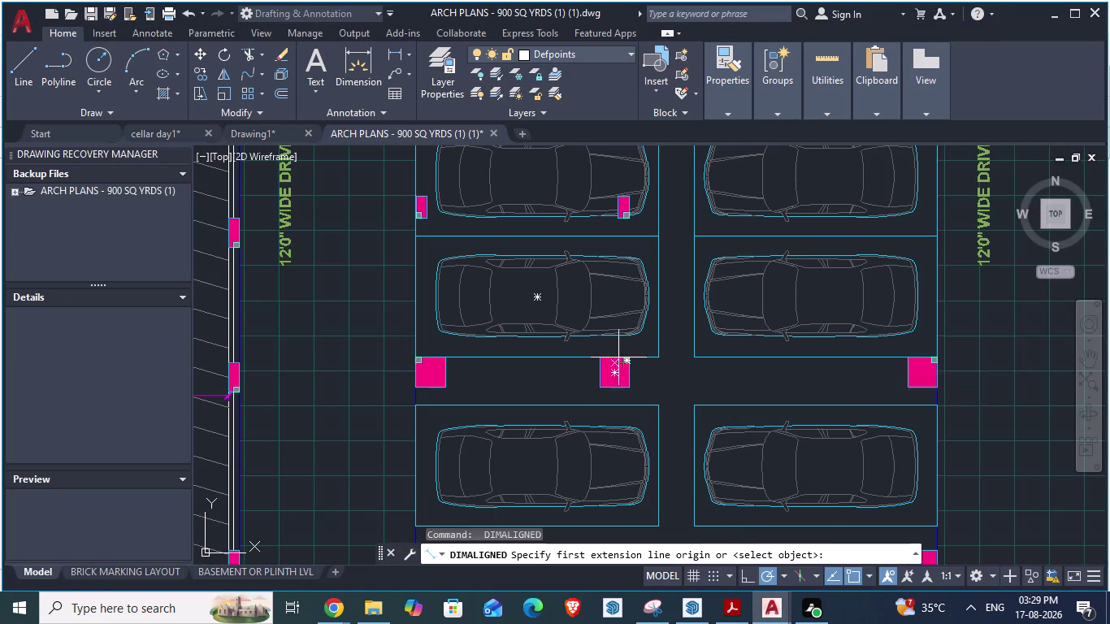
click(619, 355)
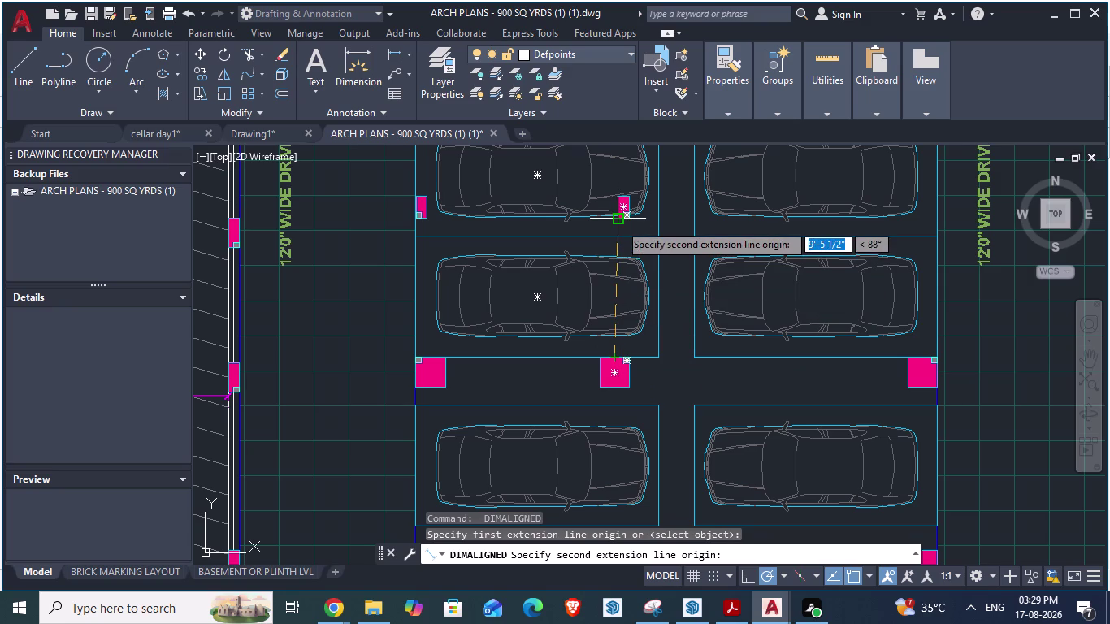
scroll(up, 3)
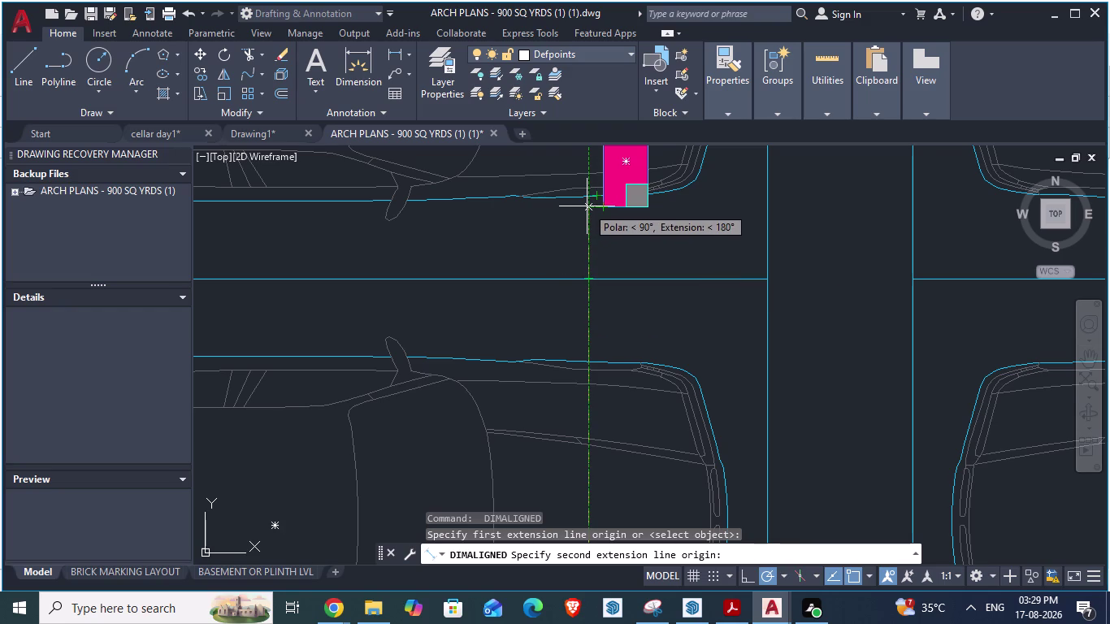
key(Escape)
key(space)
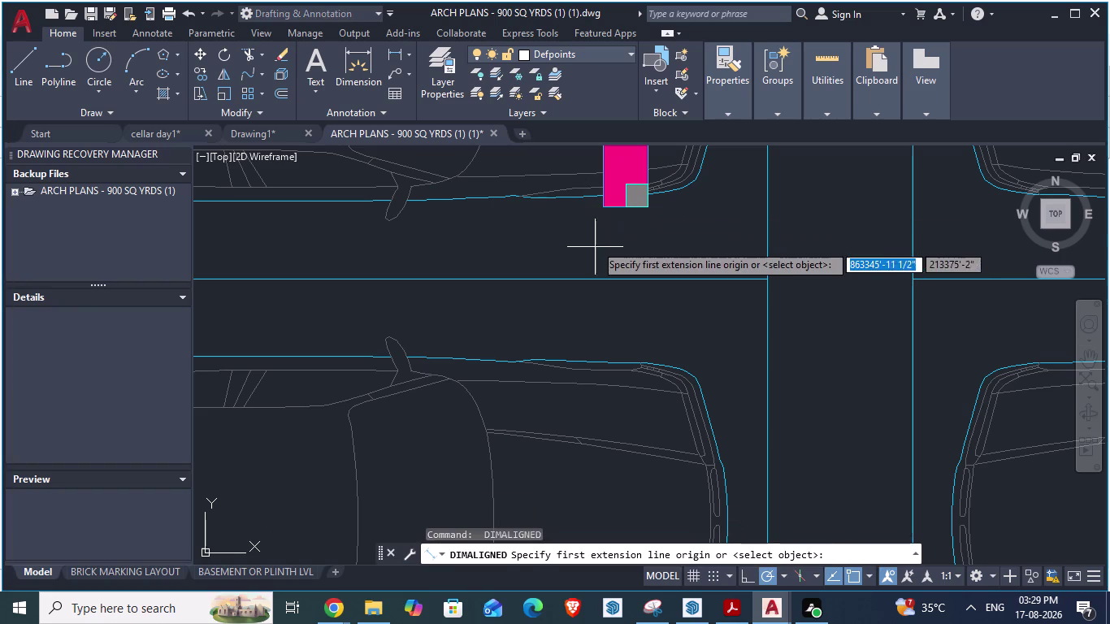
click(617, 209)
scroll(down, 3)
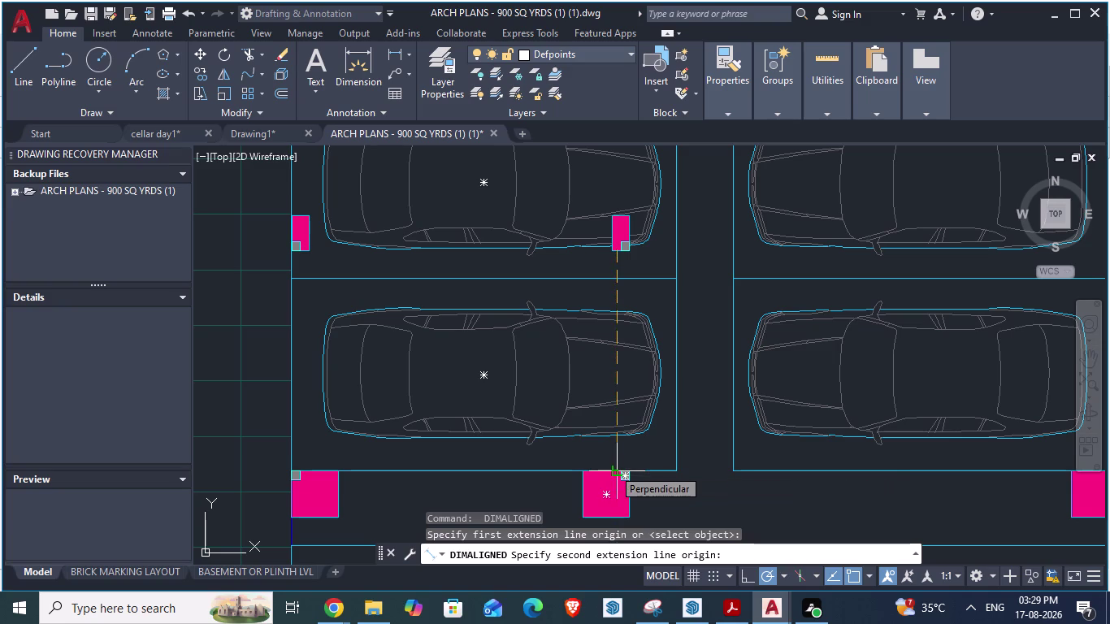
key(Escape)
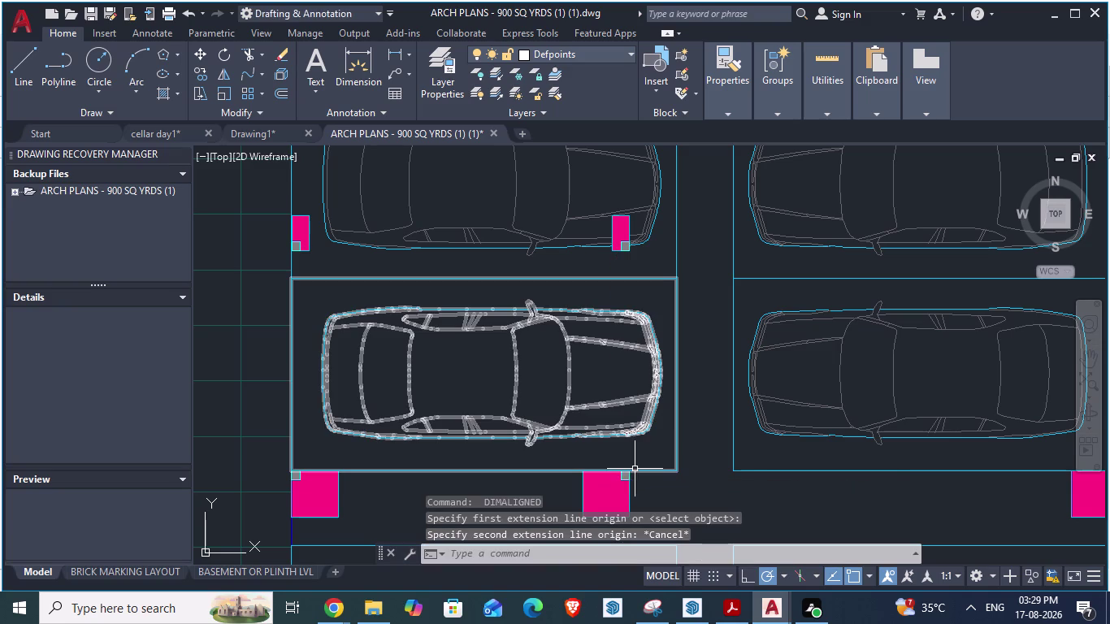
Measure from the lower column corner, panning across the parking plan.
key(space)
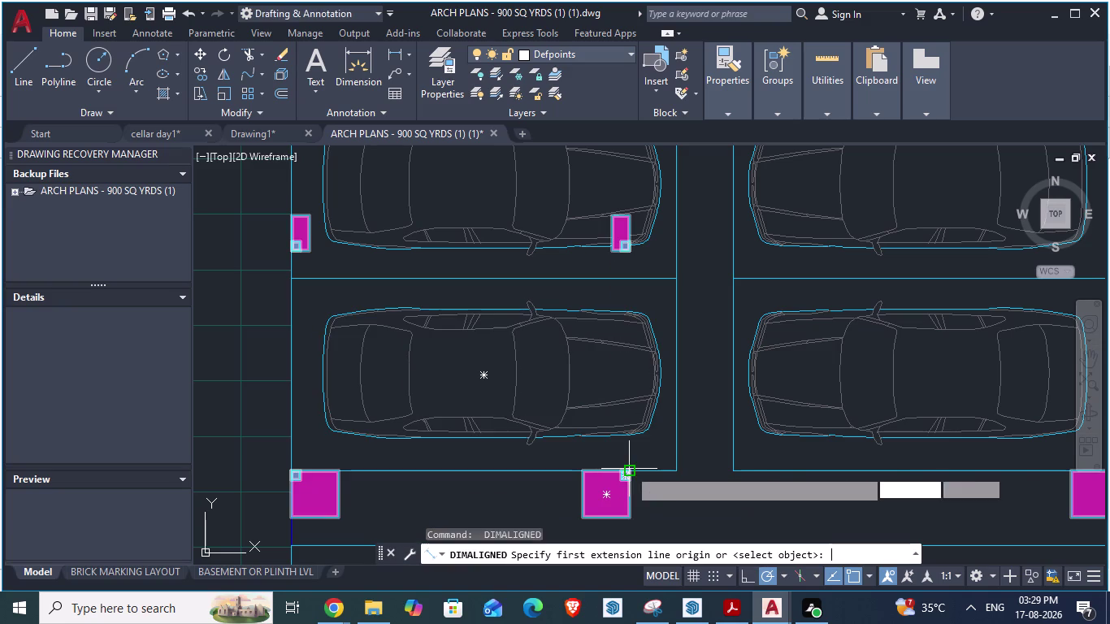
click(634, 473)
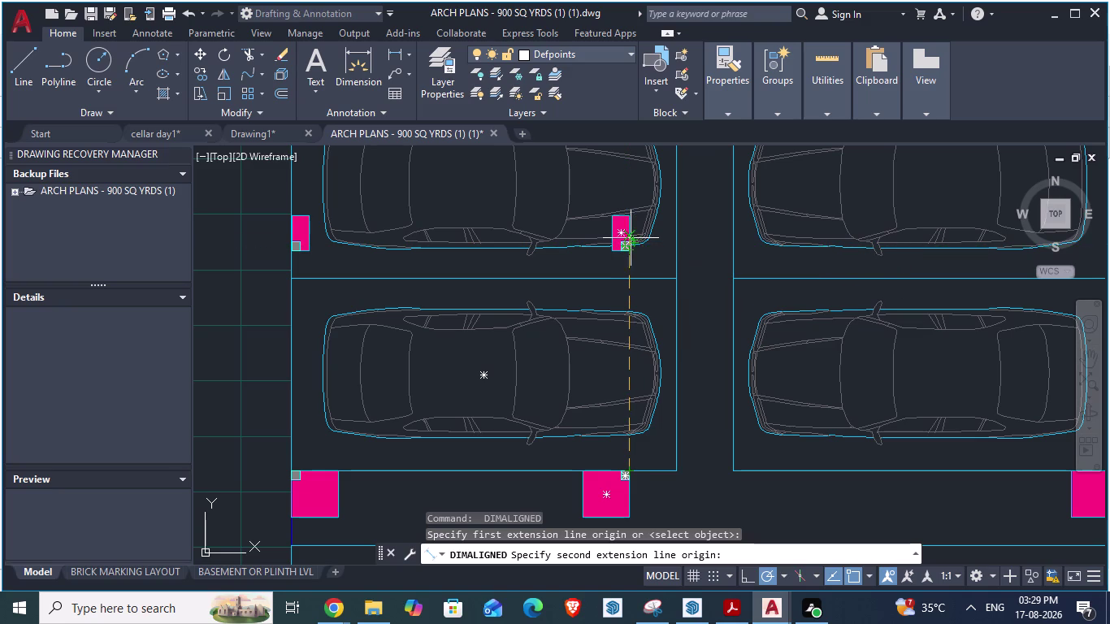
scroll(up, 3)
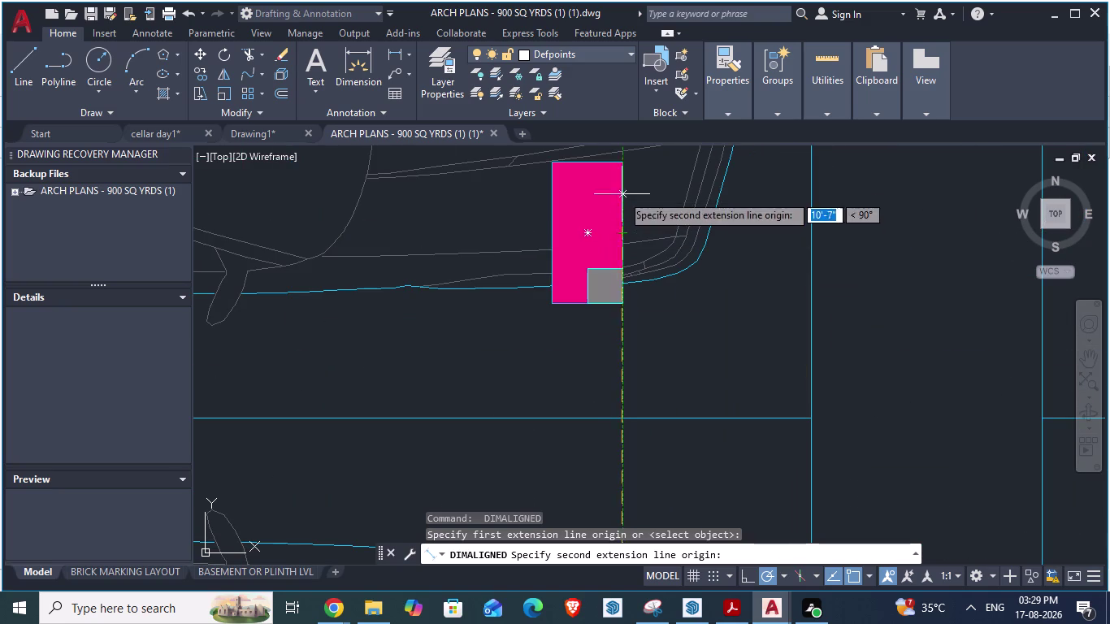
scroll(down, 3)
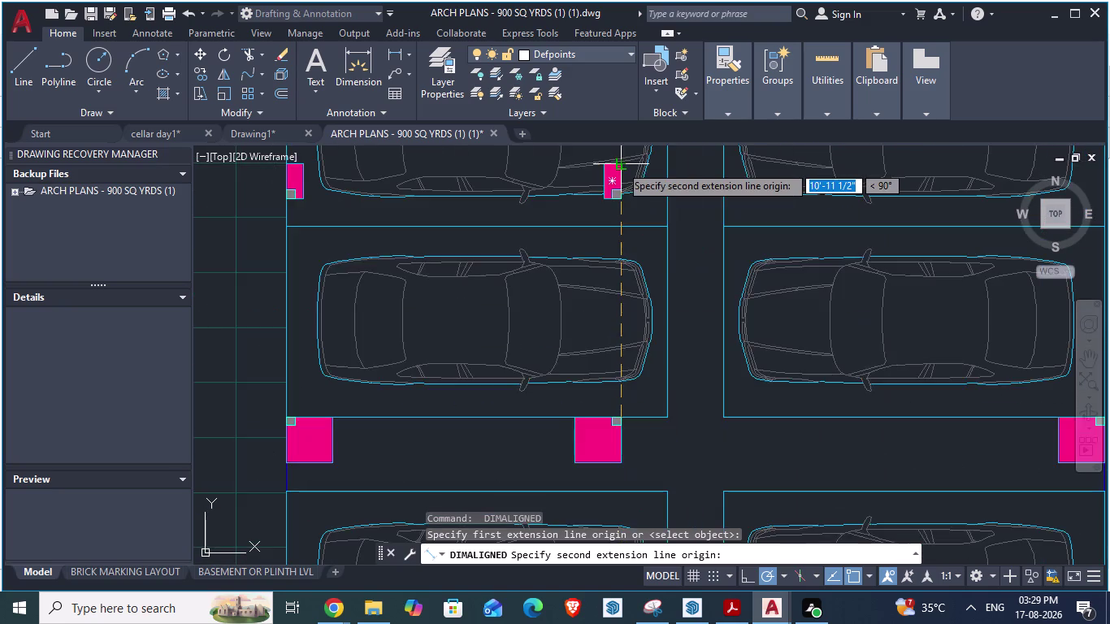
scroll(down, 3)
scroll(down, 3)
middle_drag(620, 165, 619, 287)
scroll(up, 3)
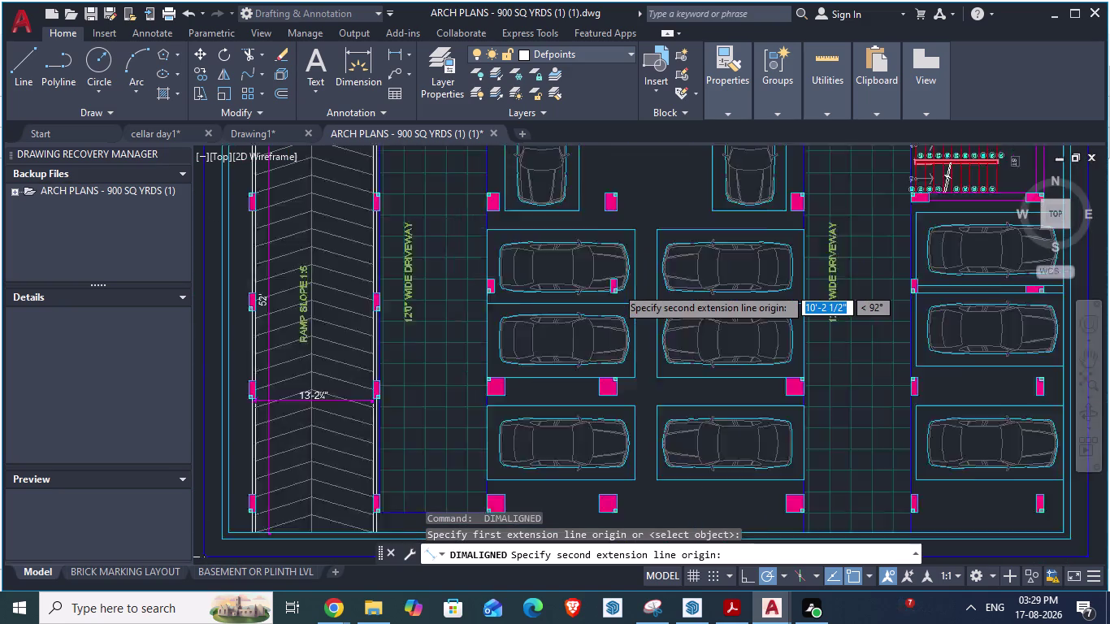
scroll(up, 3)
scroll(up, 3)
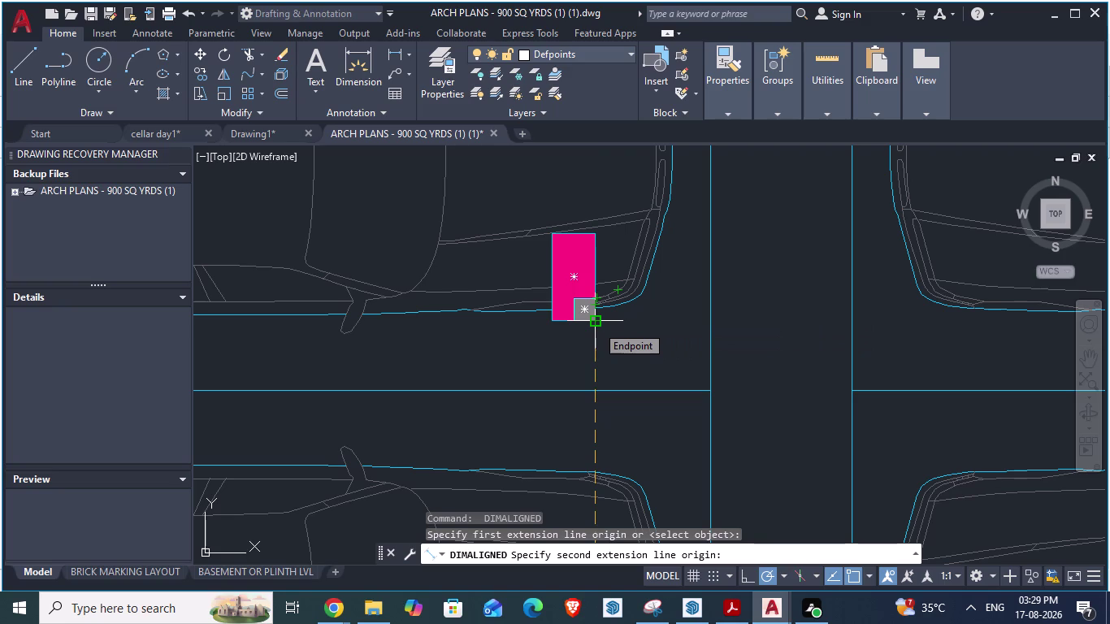
key(Escape)
Check the 9-inch column width, then return to the SketchUp cellar model.
key(space)
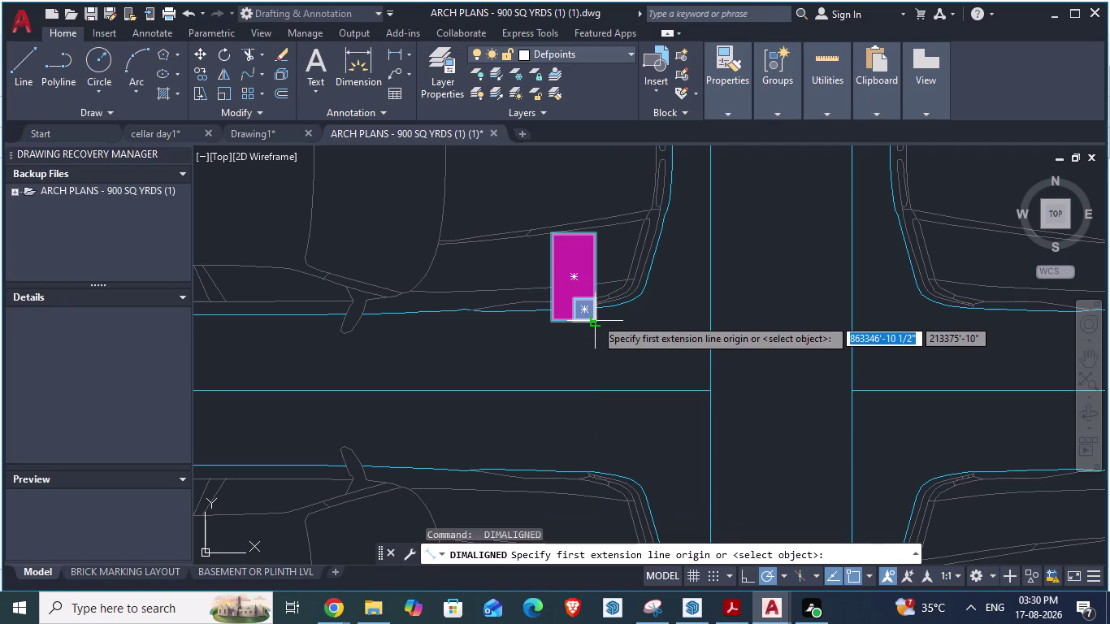
click(595, 318)
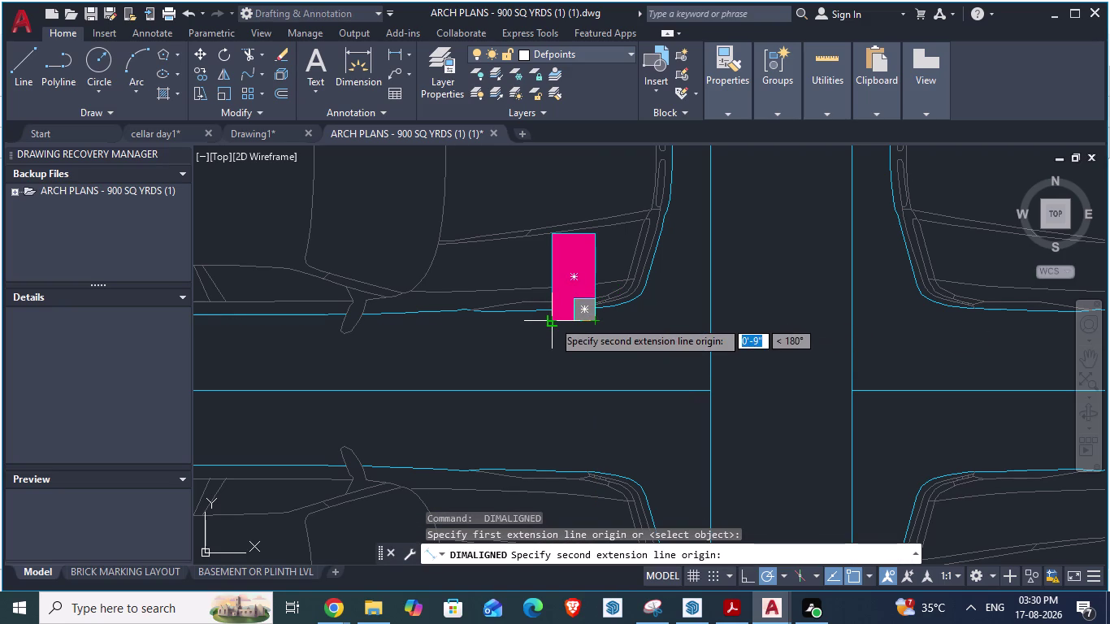
key(Escape)
scroll(down, 3)
key(alt+Tab)
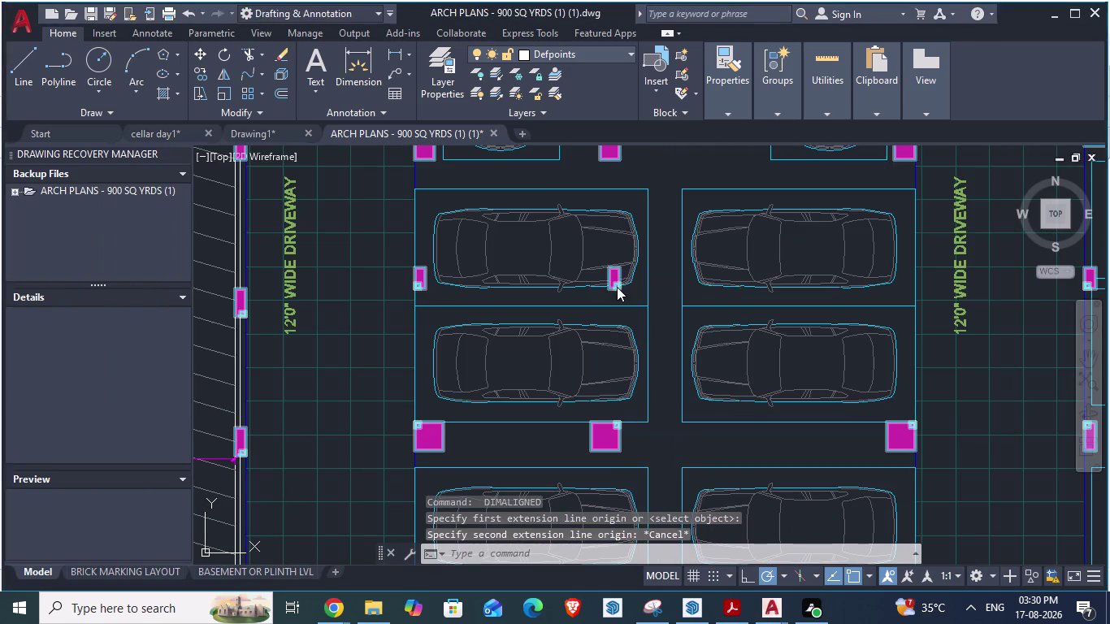
key(alt+Tab)
key(alt+Tab)
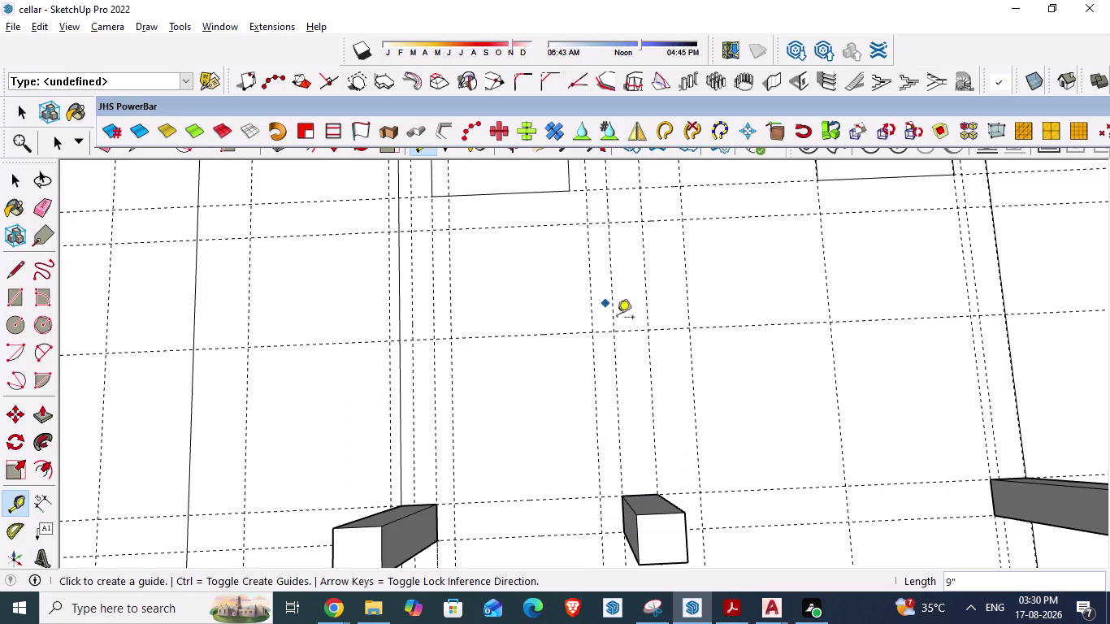
Start a guide from the column edge, then cancel it.
scroll(up, 3)
scroll(down, 3)
scroll(down, 3)
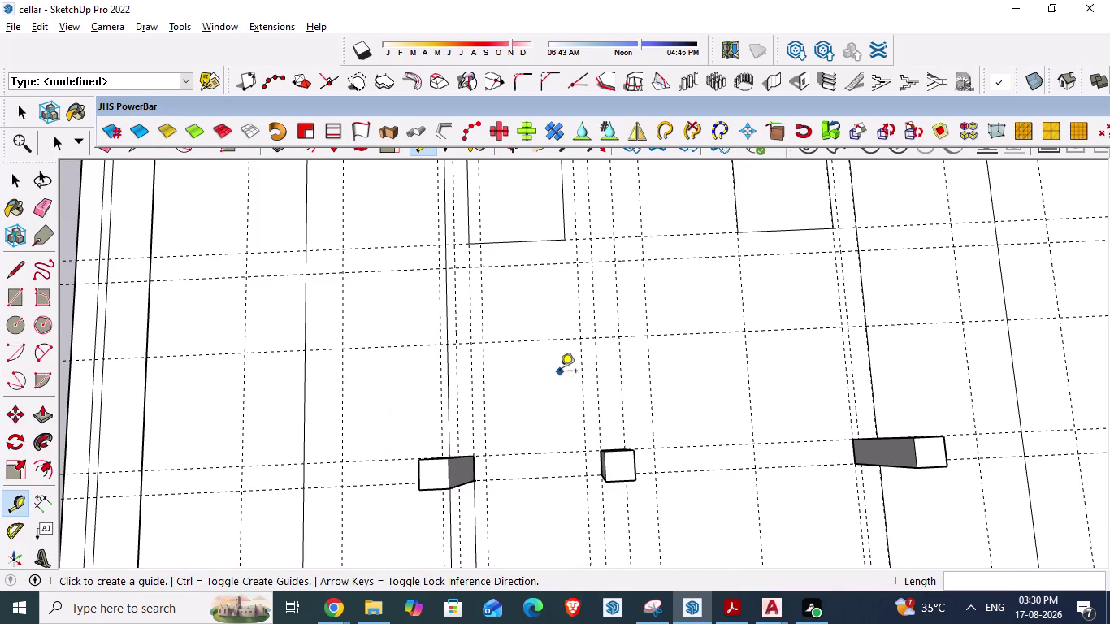
key(Escape)
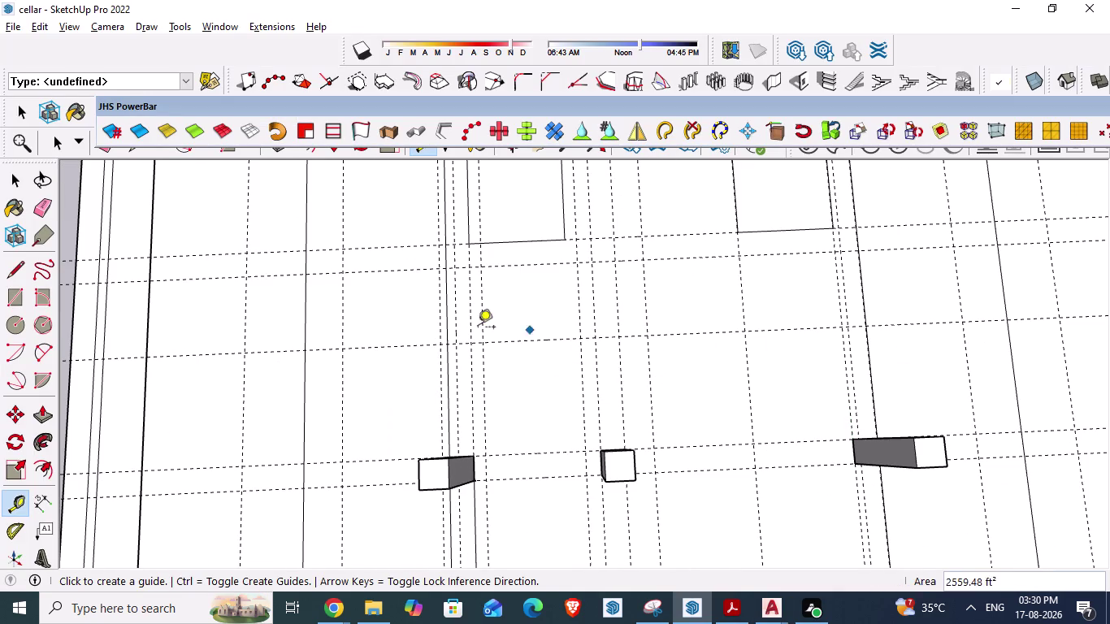
click(871, 349)
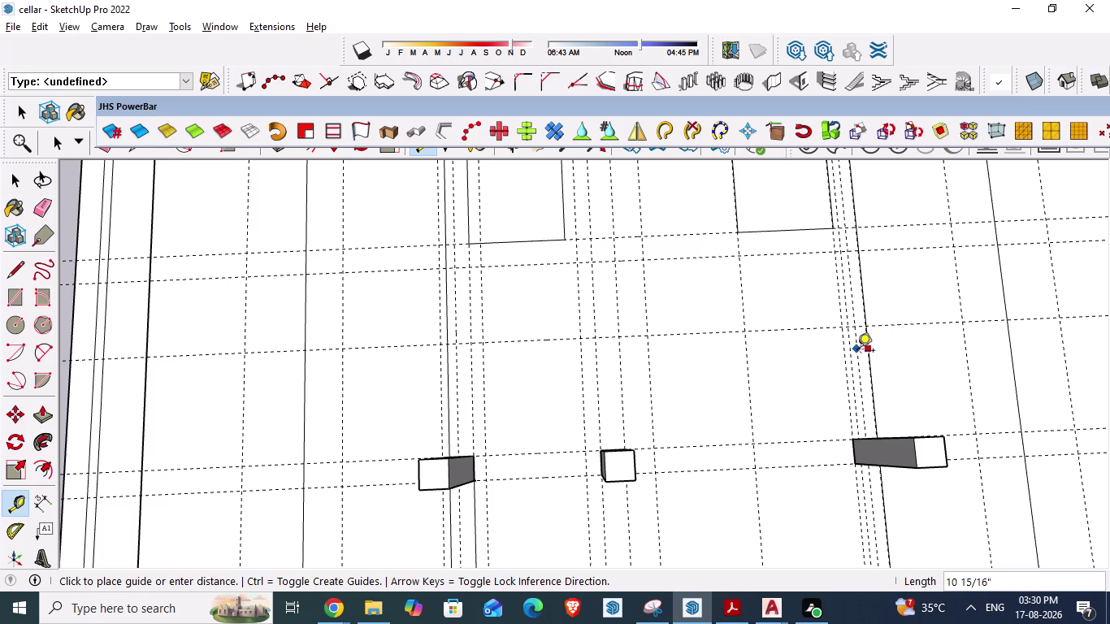
key(Escape)
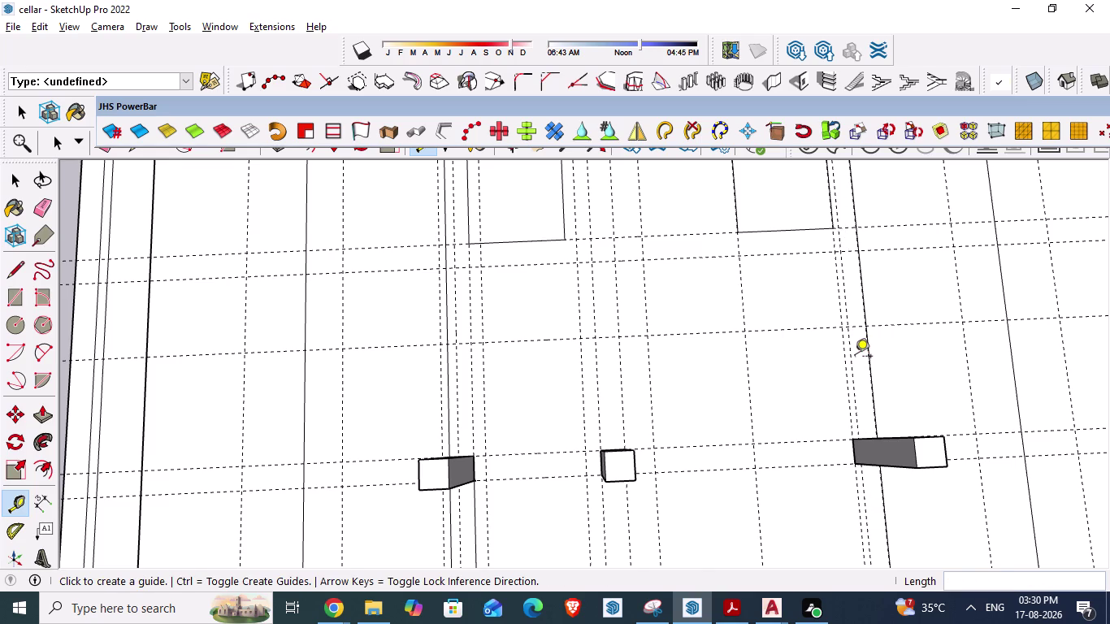
Orbit and zoom the cellar model to bring the column outline area into view.
key(space)
scroll(down, 3)
middle_drag(856, 482, 827, 455)
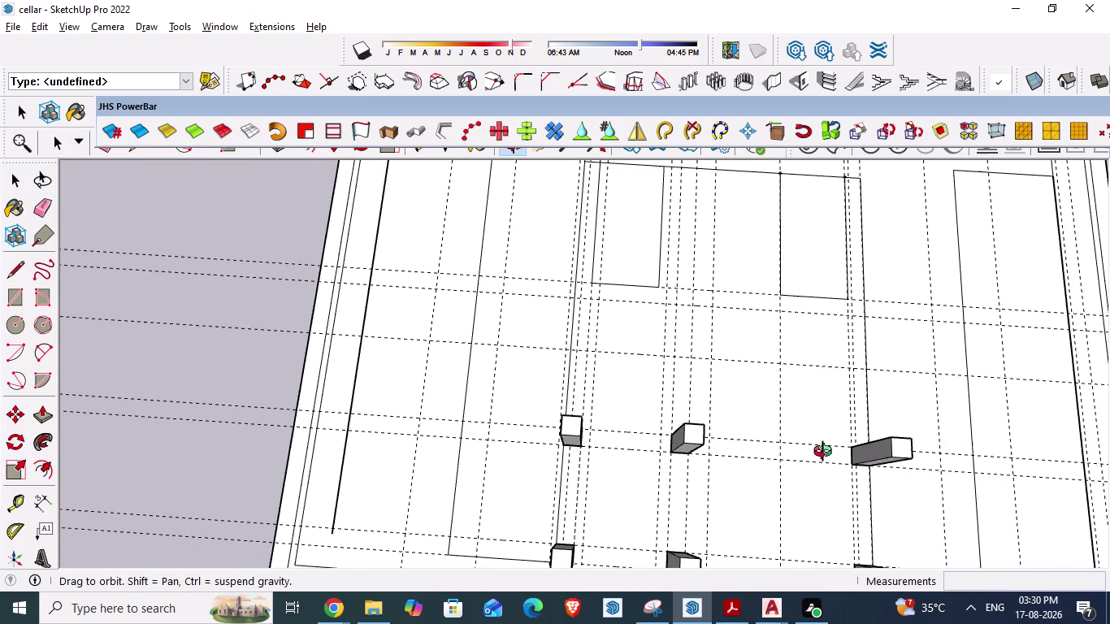
middle_drag(826, 455, 840, 451)
scroll(up, 3)
scroll(down, 3)
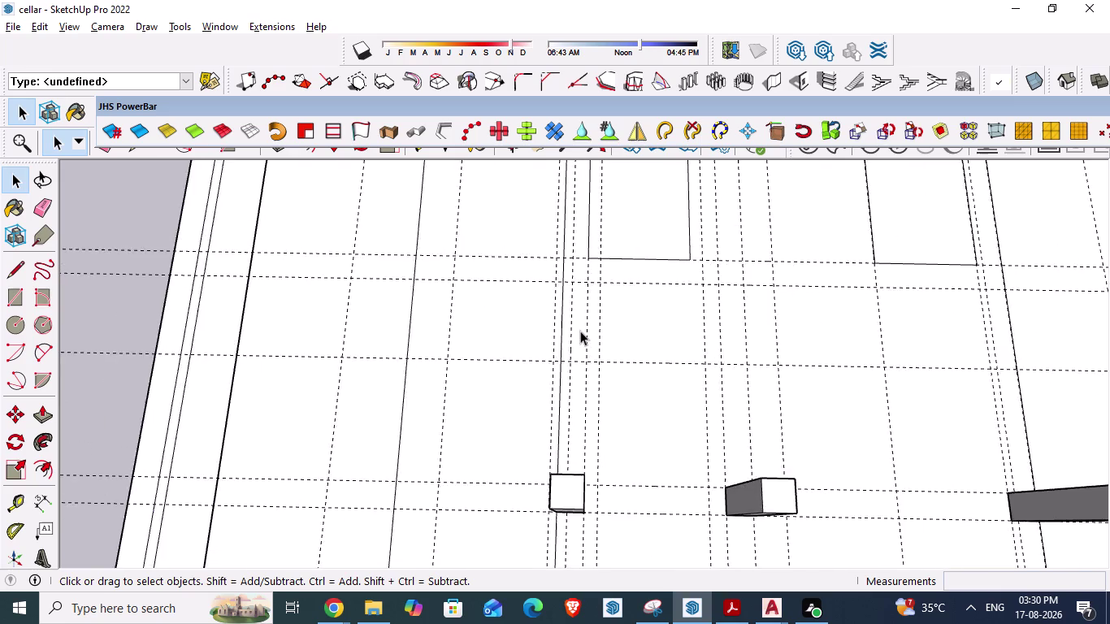
scroll(up, 3)
middle_drag(574, 367, 578, 395)
scroll(down, 3)
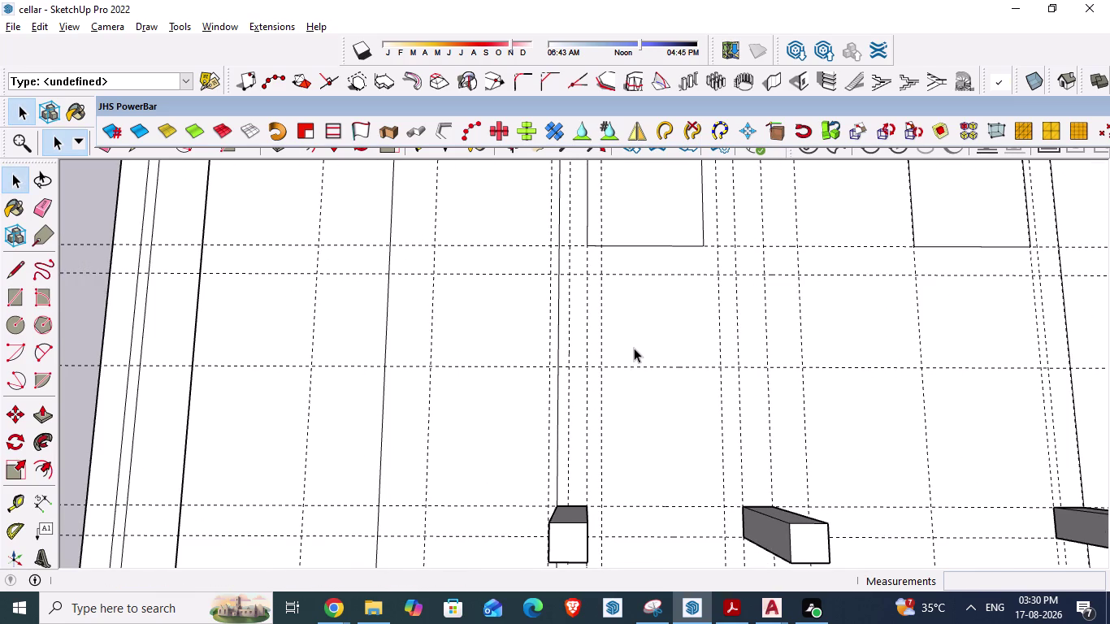
scroll(up, 3)
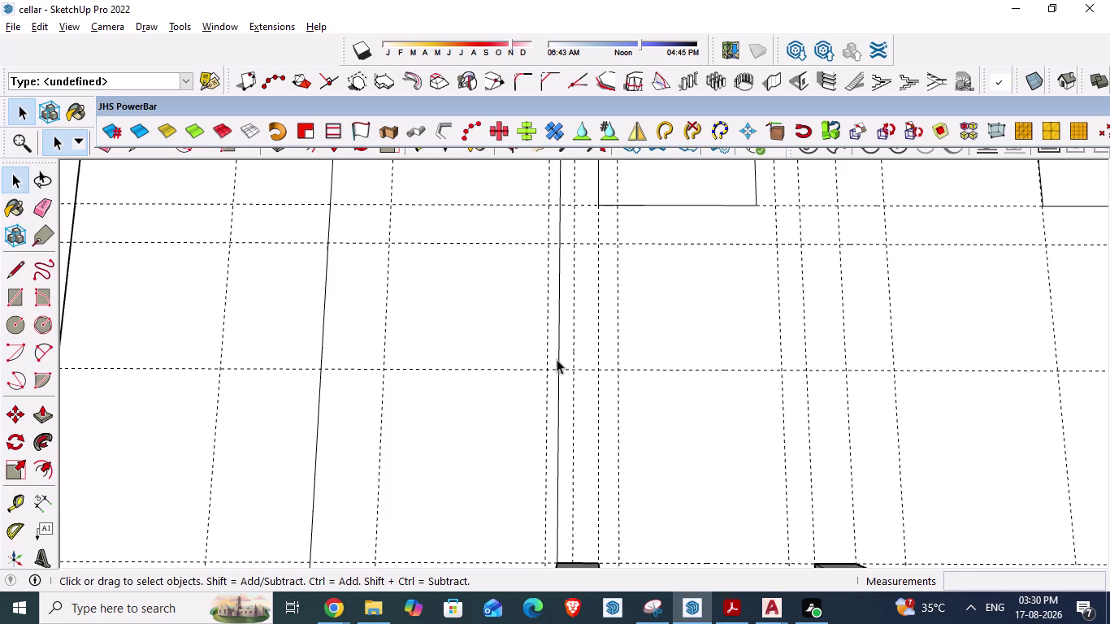
Place a 9-inch Tape Measure guide off the column line, then return to AutoCAD.
key(t)
key(Return)
click(556, 359)
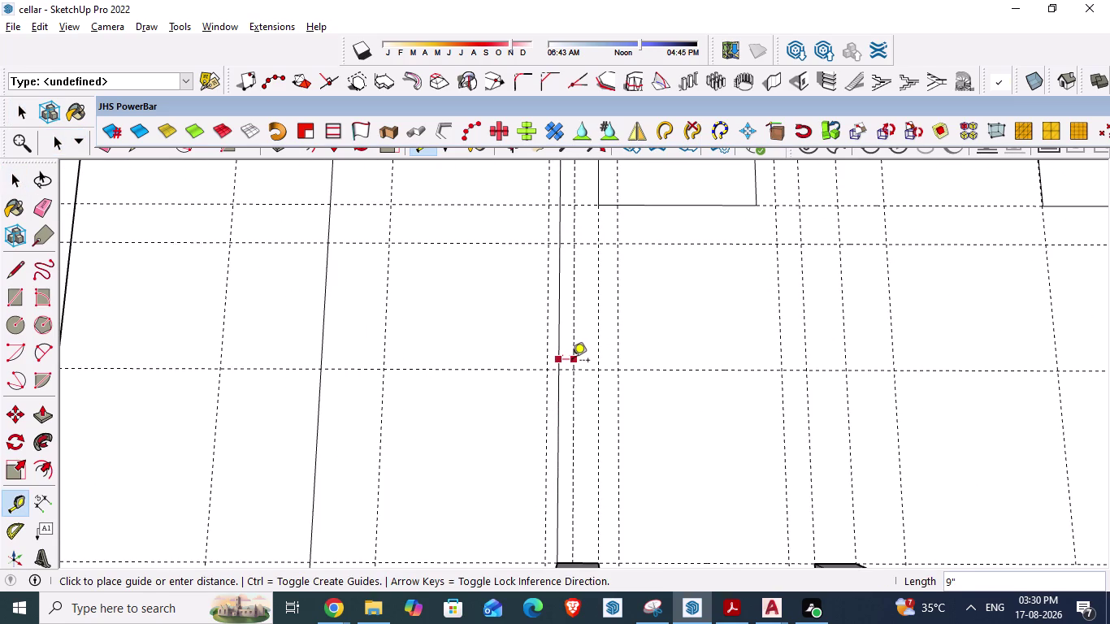
key(Escape)
scroll(up, 3)
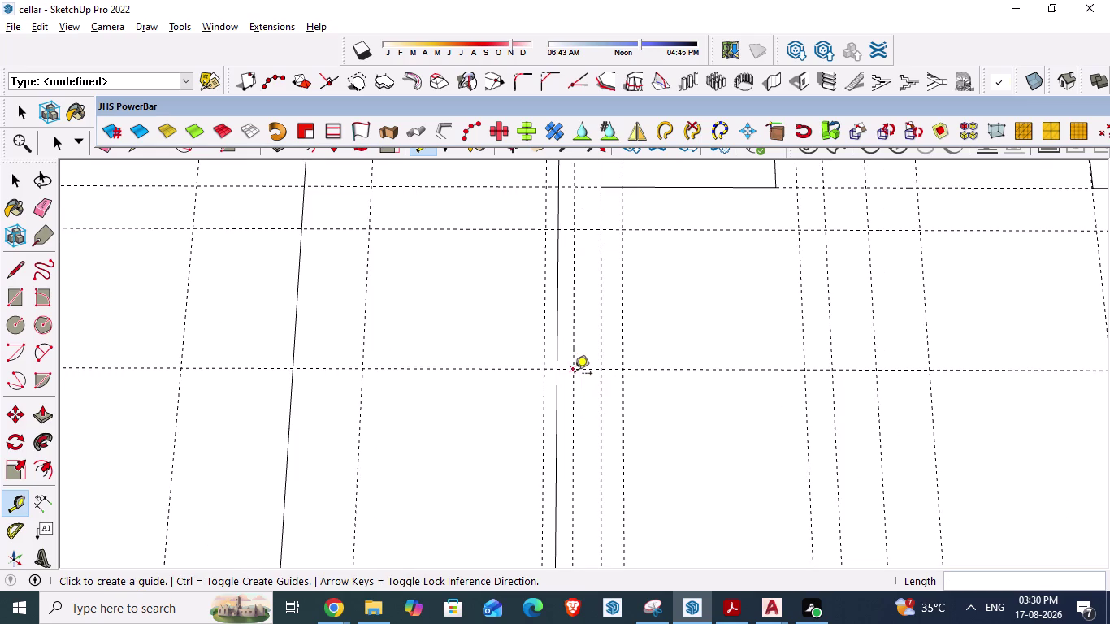
key(alt+Tab)
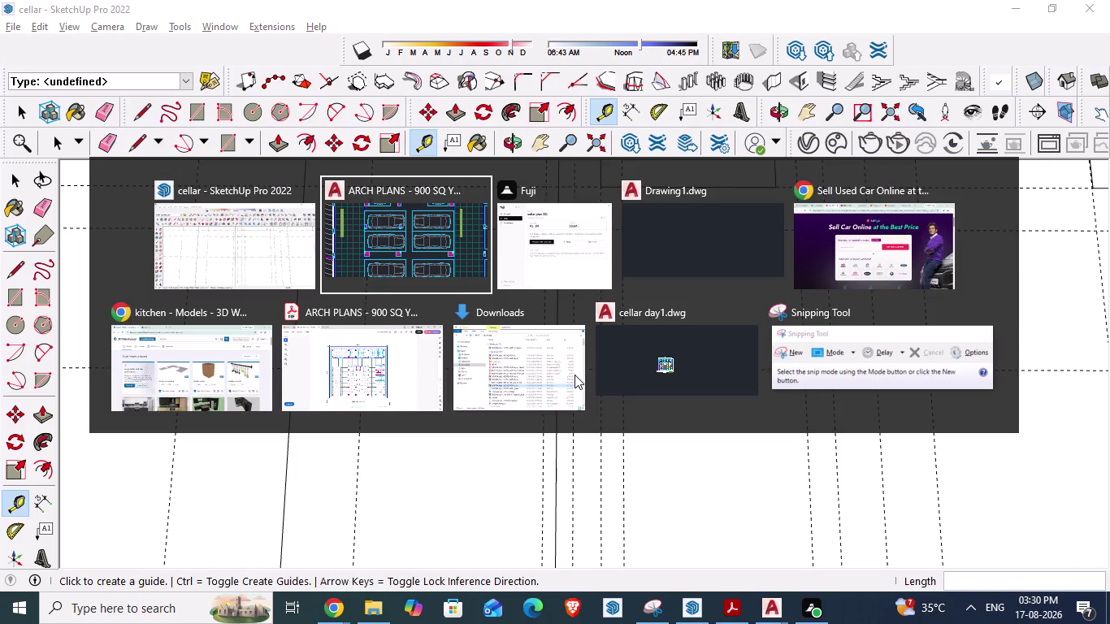
scroll(up, 3)
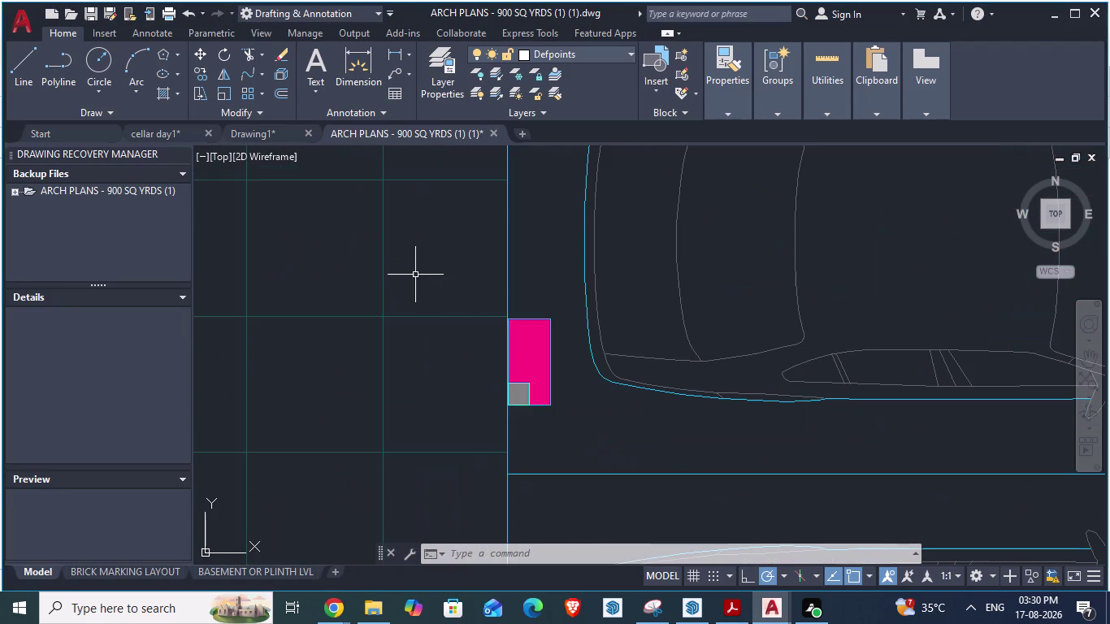
Measure the pink column side from its corner as 1'-6", then return to SketchUp.
key(space)
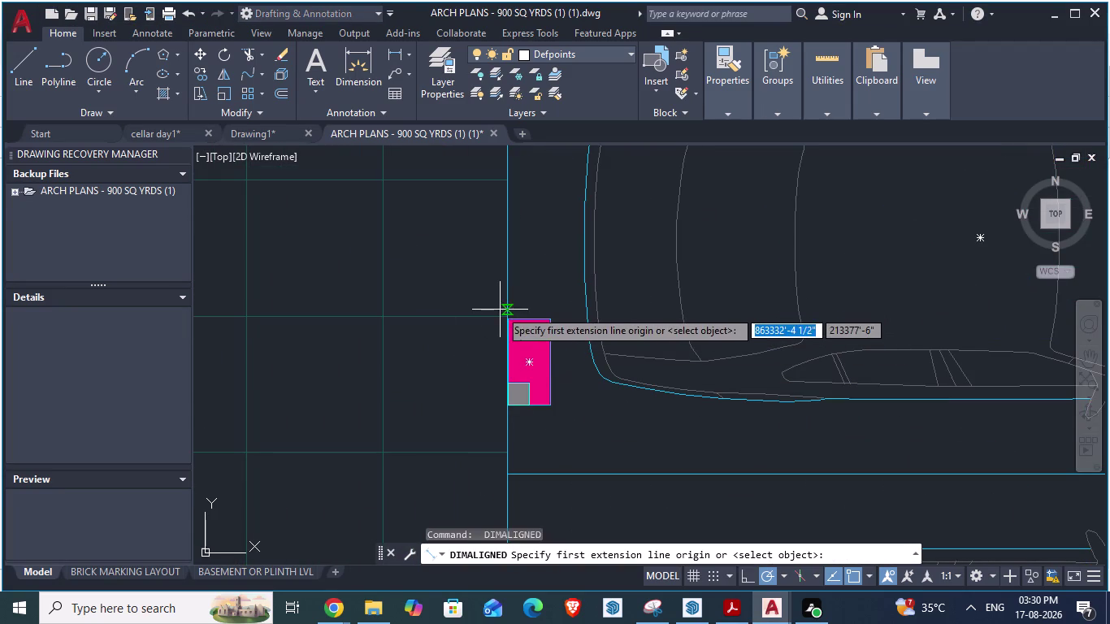
click(507, 317)
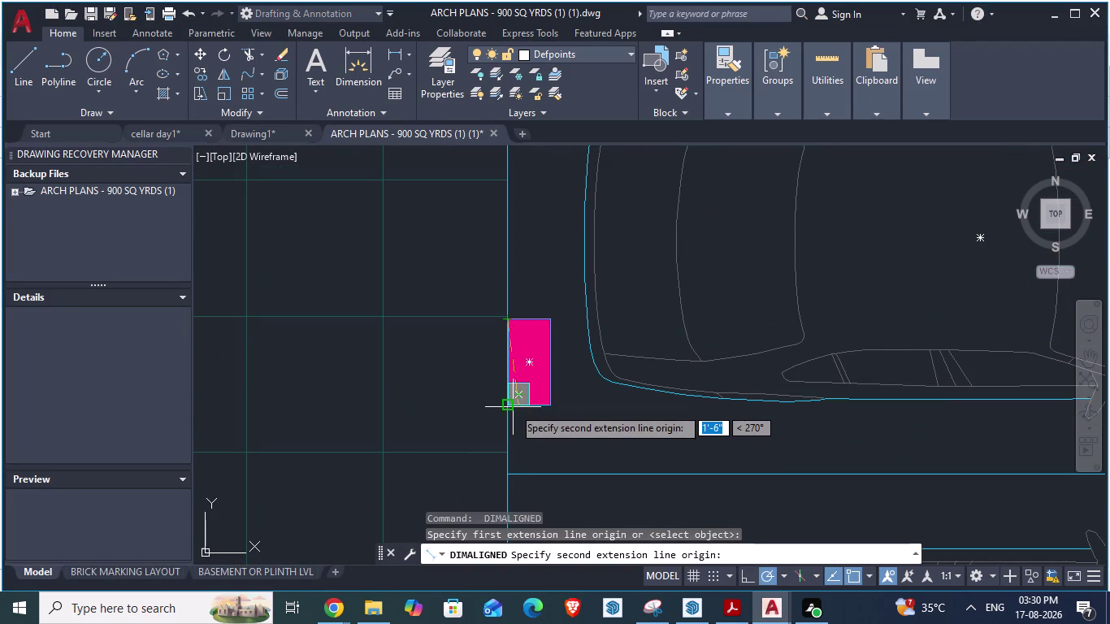
key(alt+Tab)
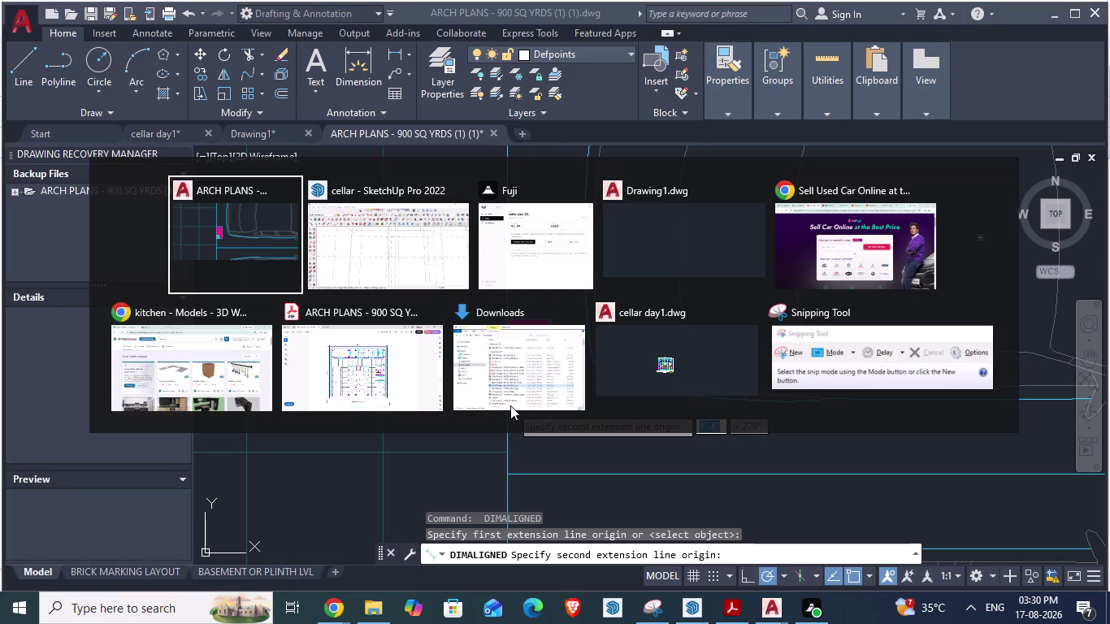
key(alt+Tab)
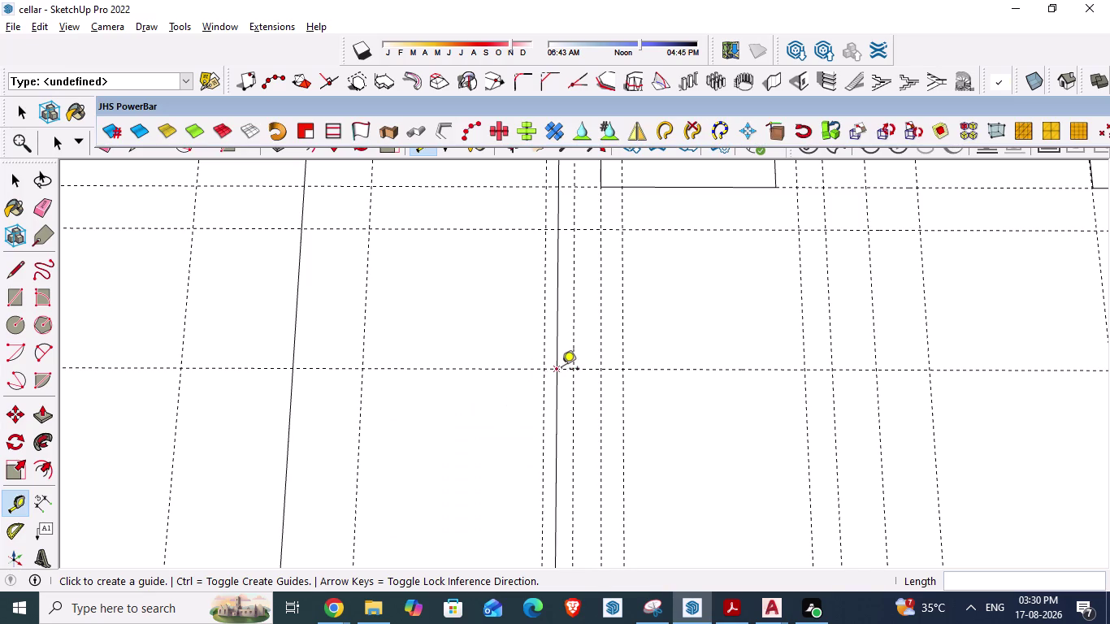
Place a guide 1'6" from the column corner.
click(530, 372)
text(1')
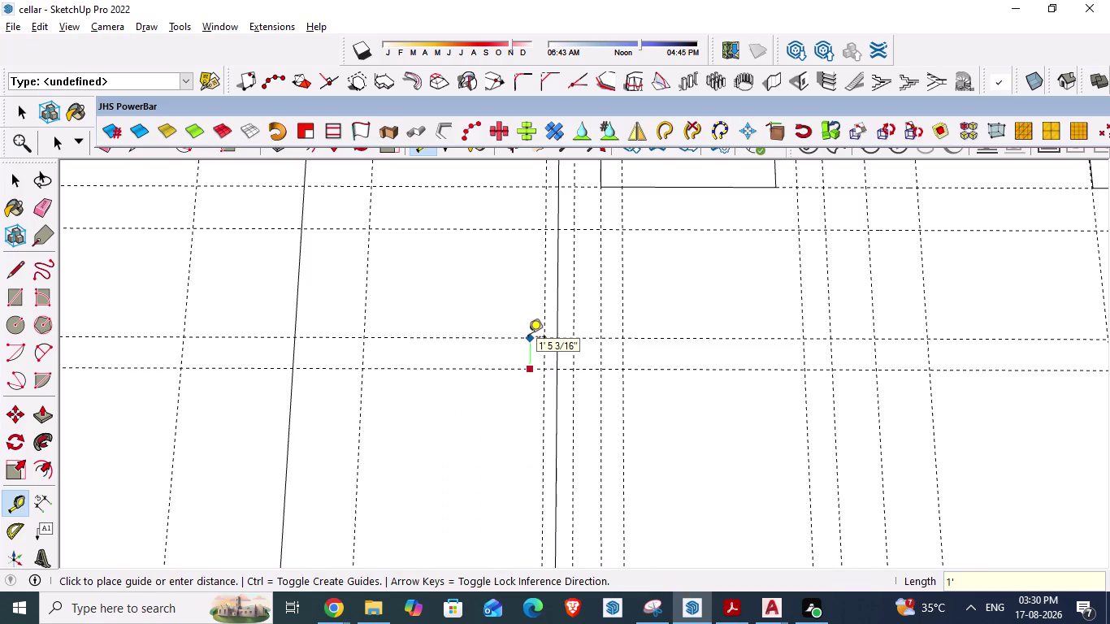
text(6")
key(Return)
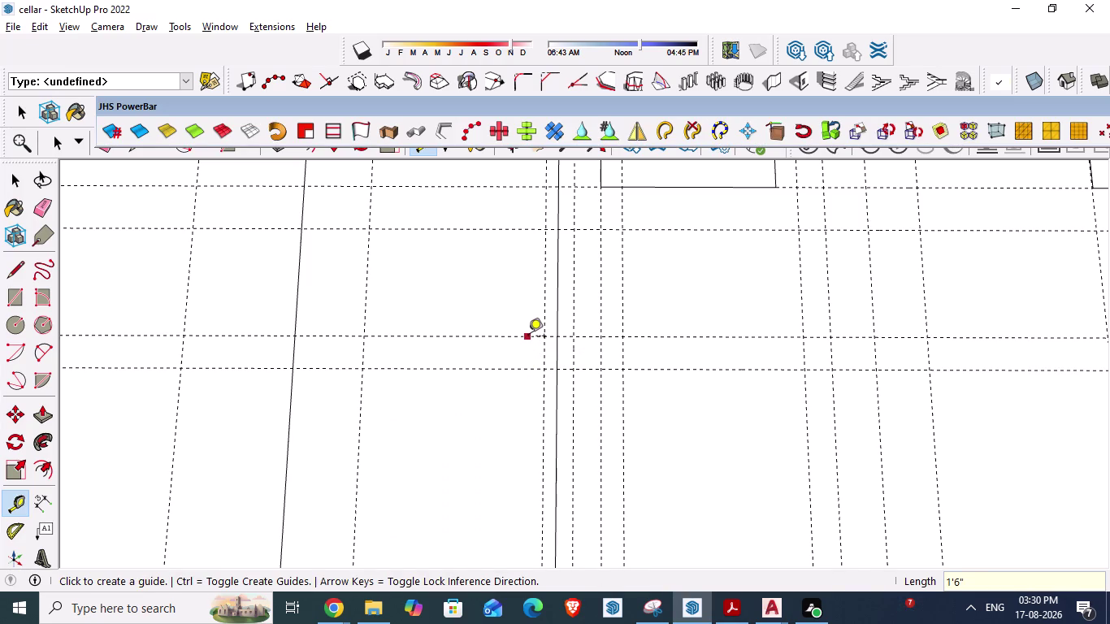
key(Escape)
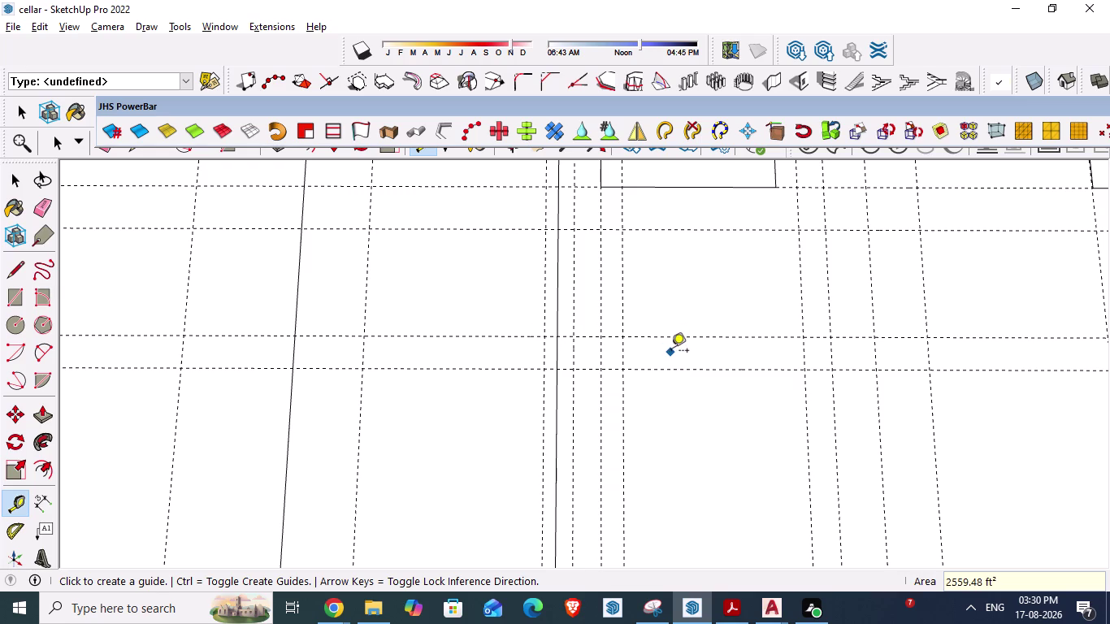
Trace the closed column rectangle along the guides, then return to the AutoCAD plan.
key(l)
click(556, 335)
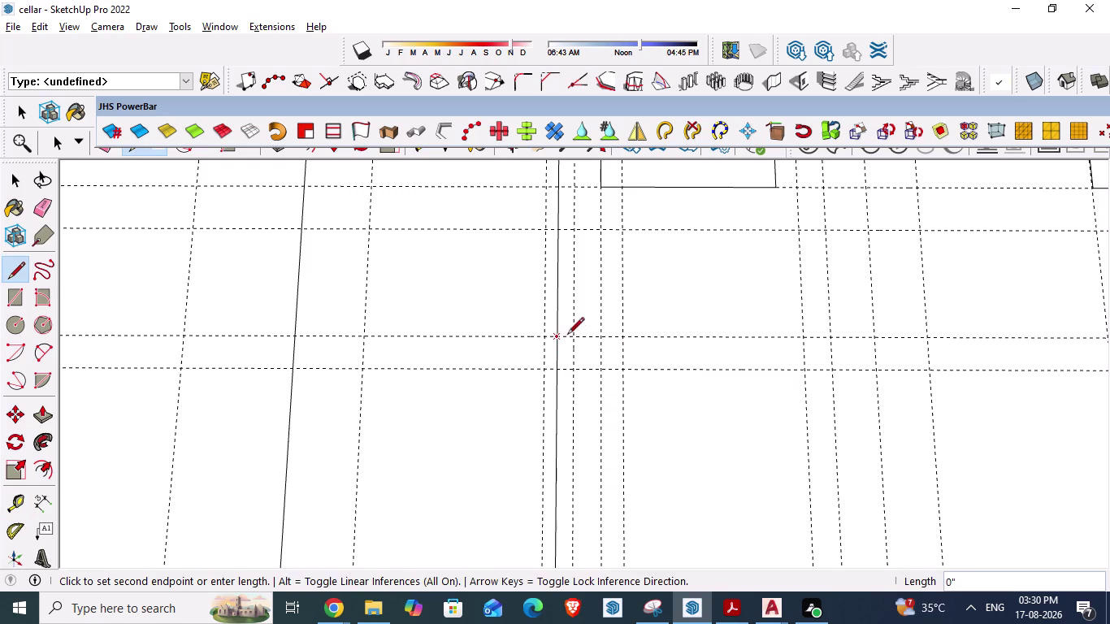
click(574, 339)
click(575, 370)
click(558, 369)
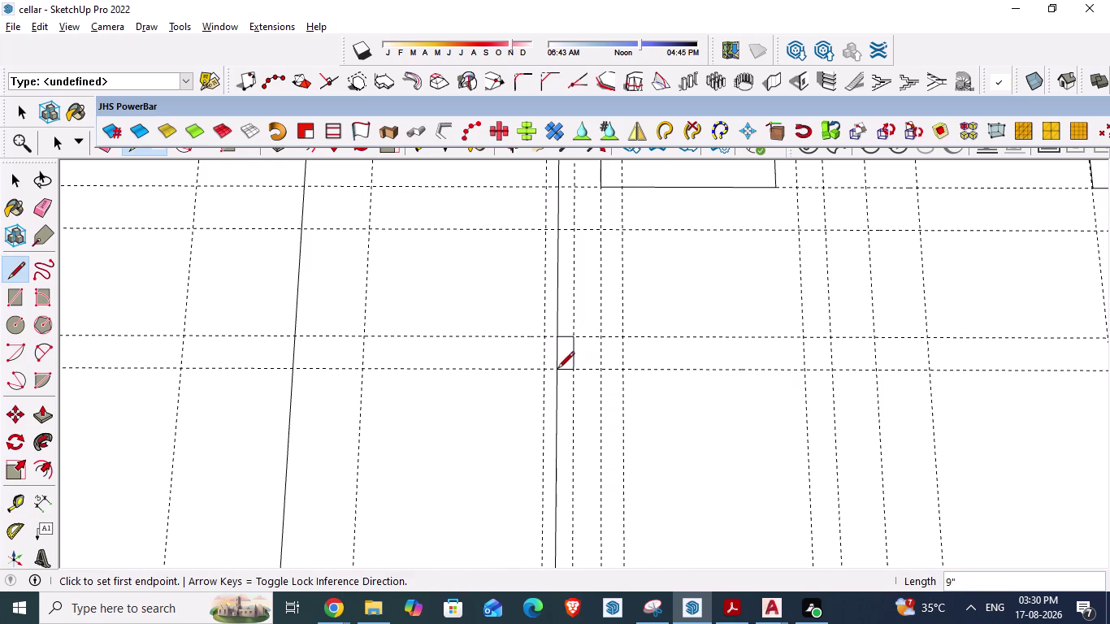
click(555, 341)
key(Escape)
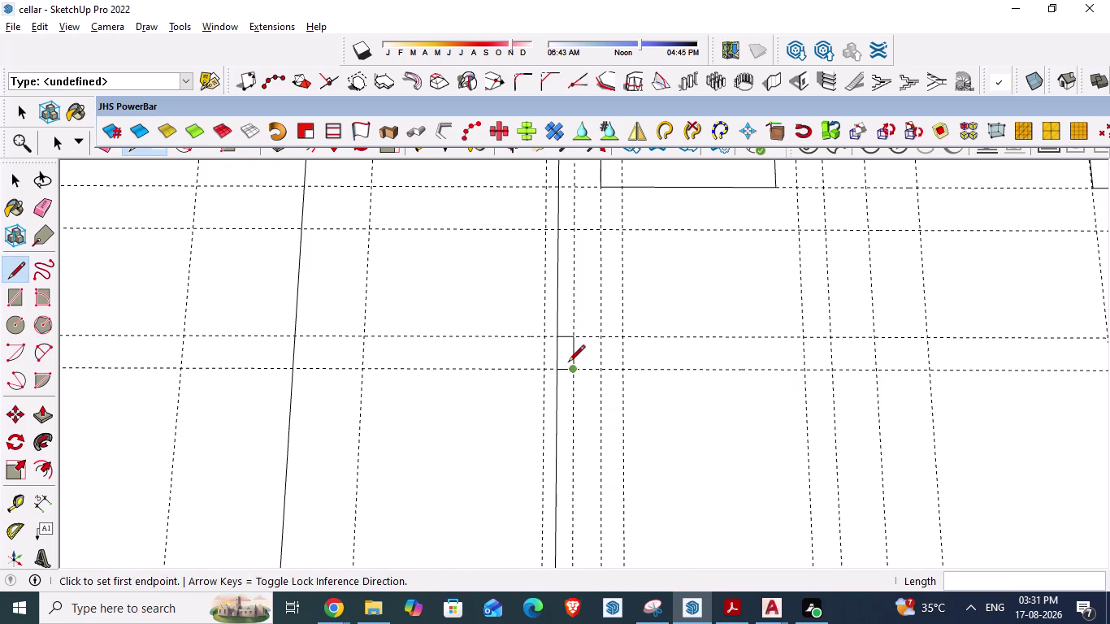
key(space)
click(568, 357)
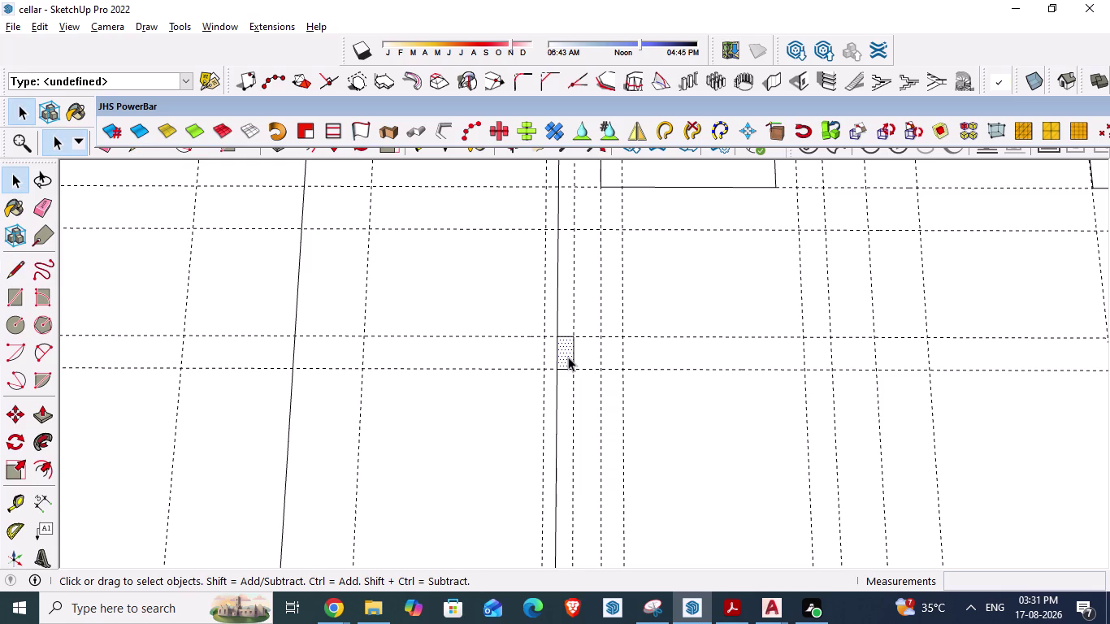
scroll(down, 3)
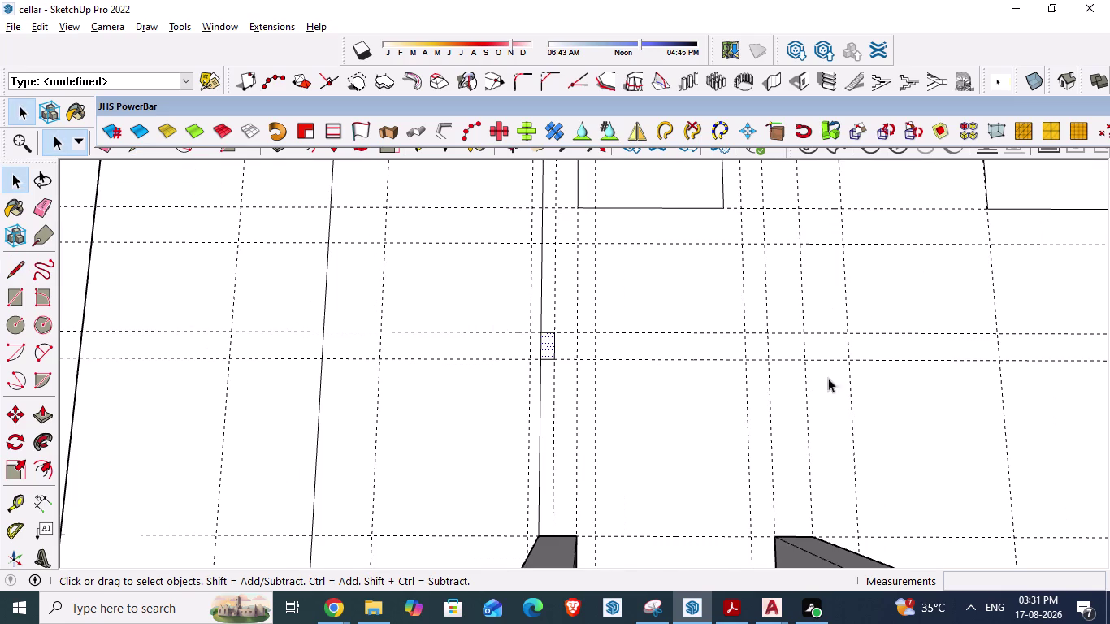
scroll(up, 3)
scroll(down, 3)
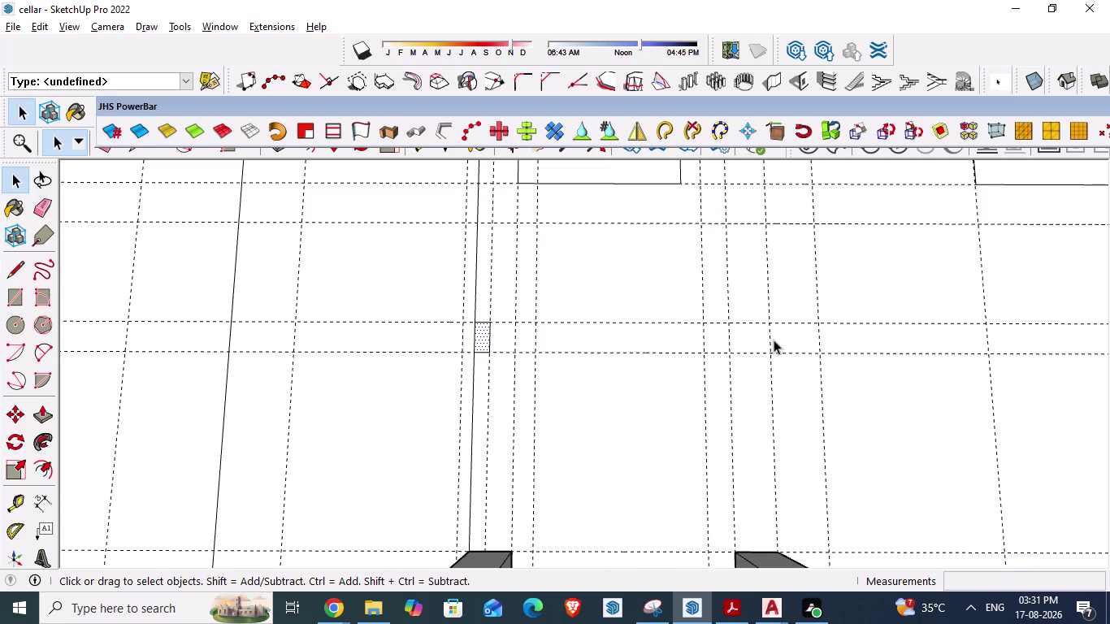
key(alt+Tab)
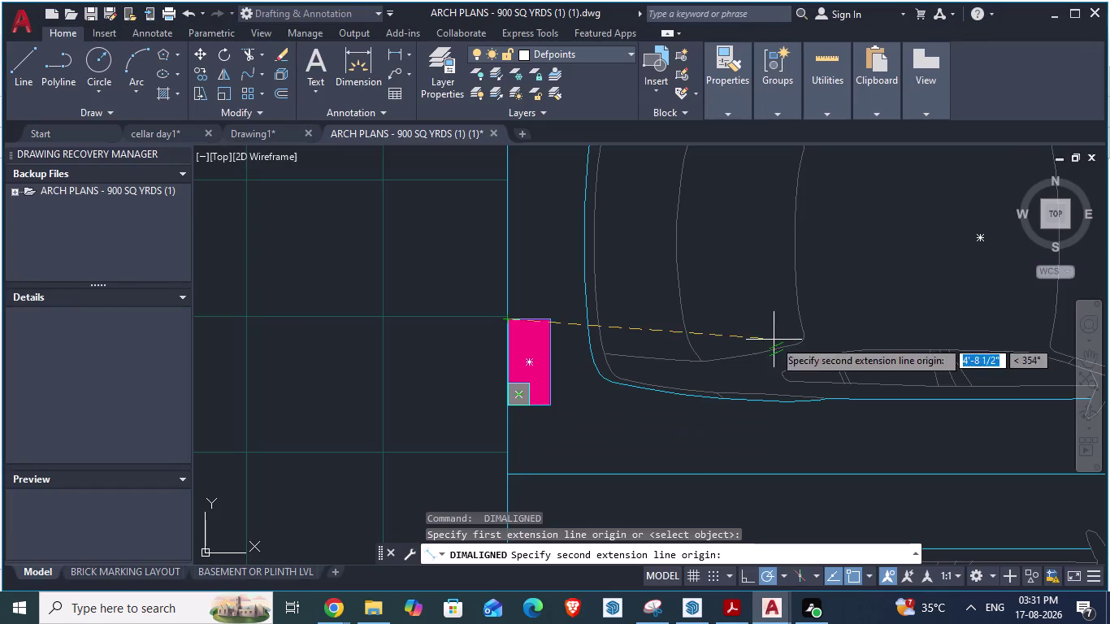
Check the roughly 13'-3½" gap between the two pink columns, then return to SketchUp.
scroll(down, 3)
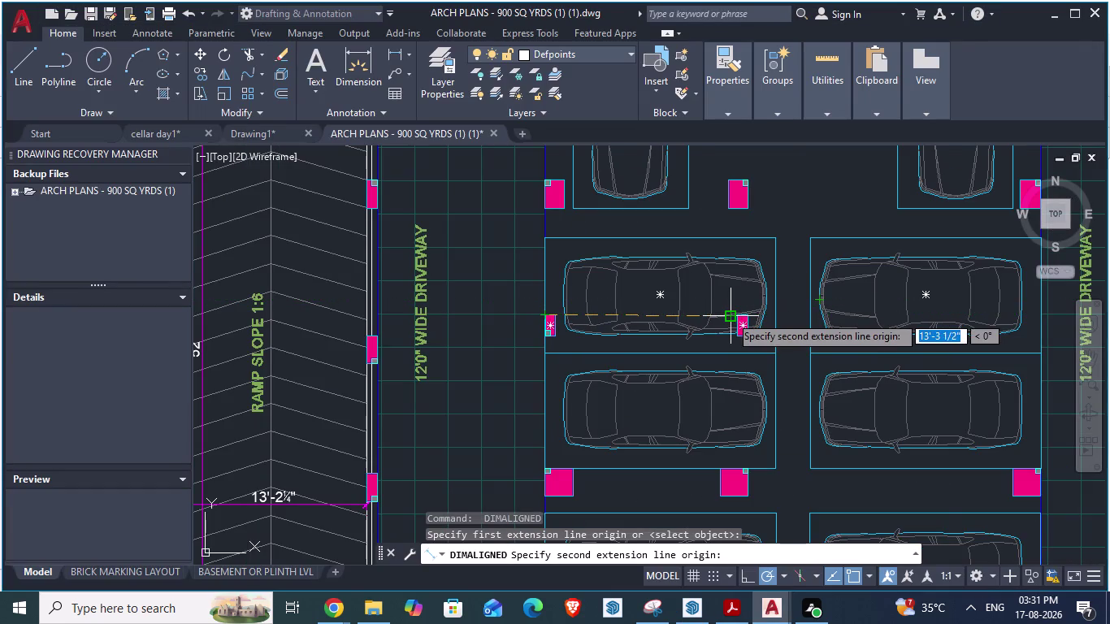
scroll(up, 3)
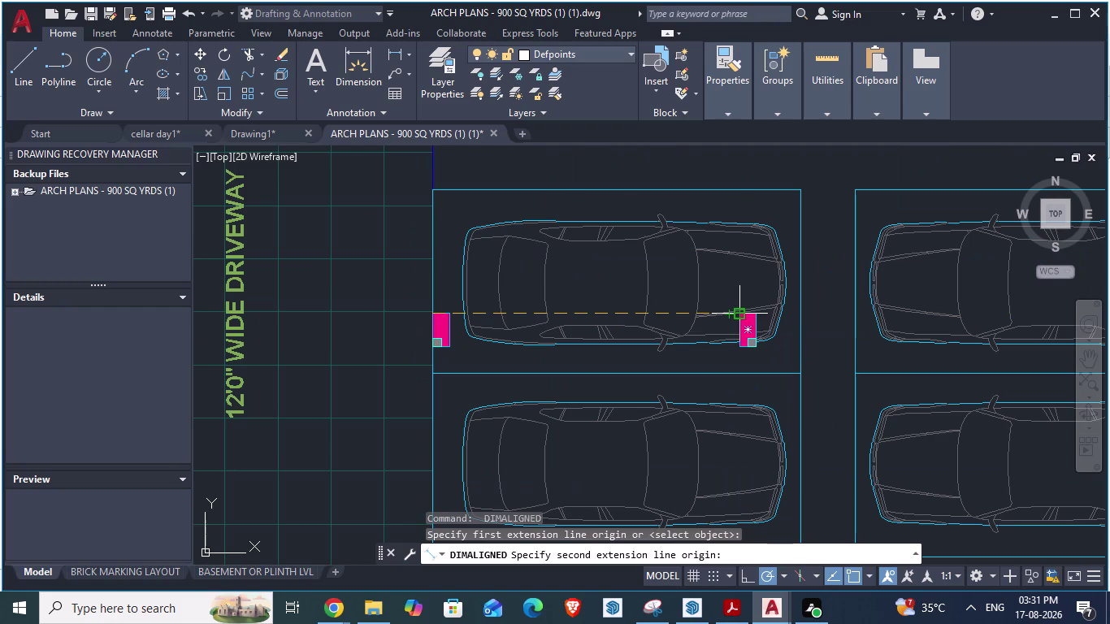
key(alt+Tab)
key(alt+Tab)
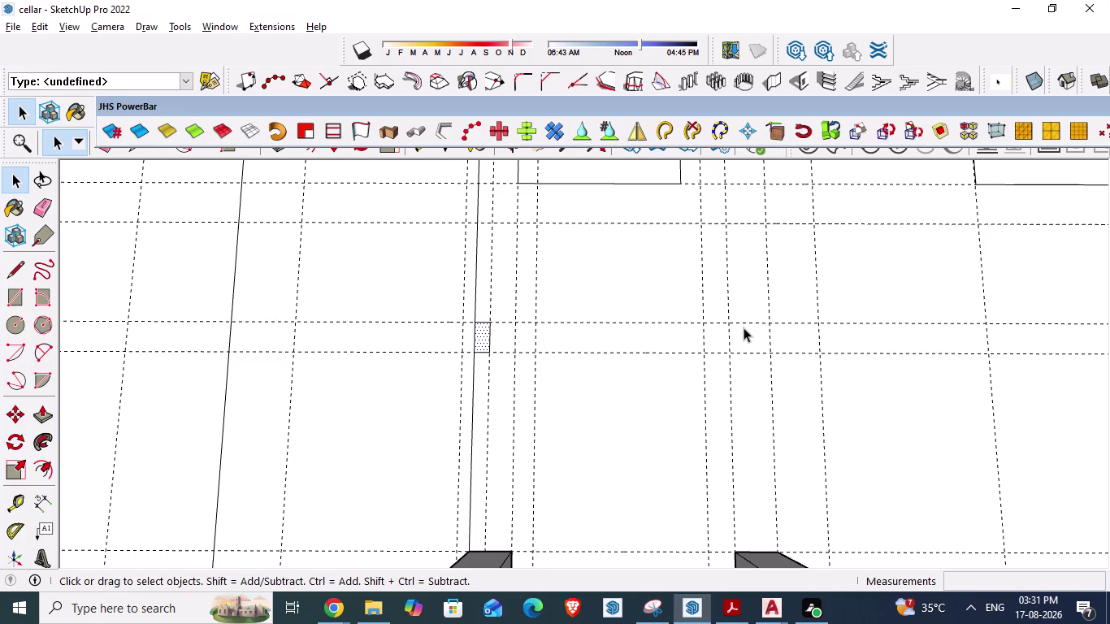
Measure out a 13'9" guide from the column outline, then bring AutoCAD forward.
key(Escape)
key(space)
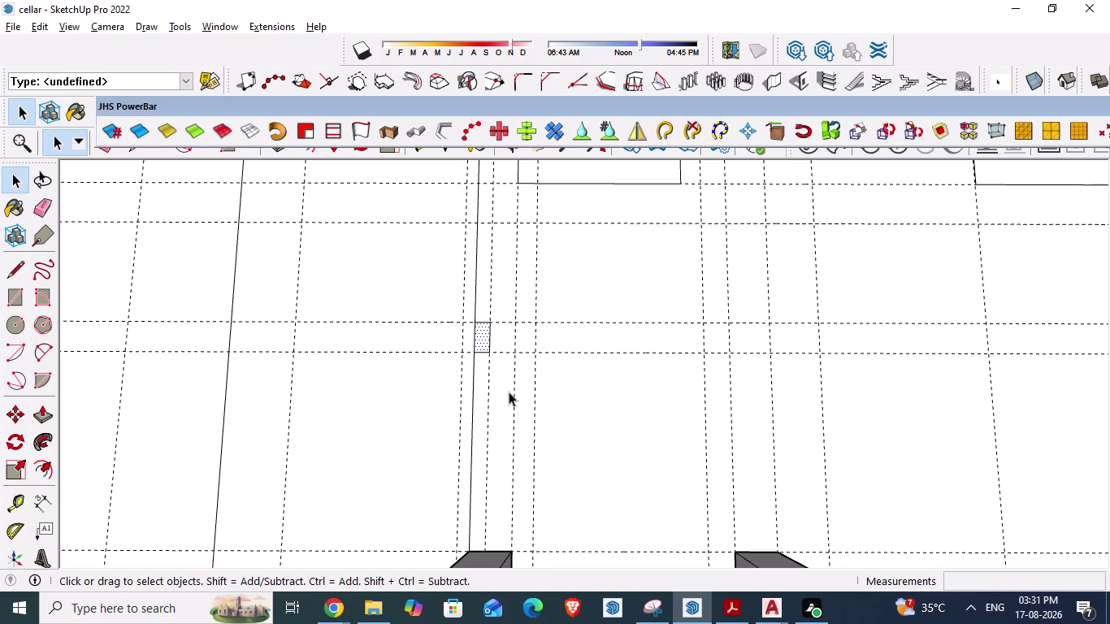
key(t)
click(492, 395)
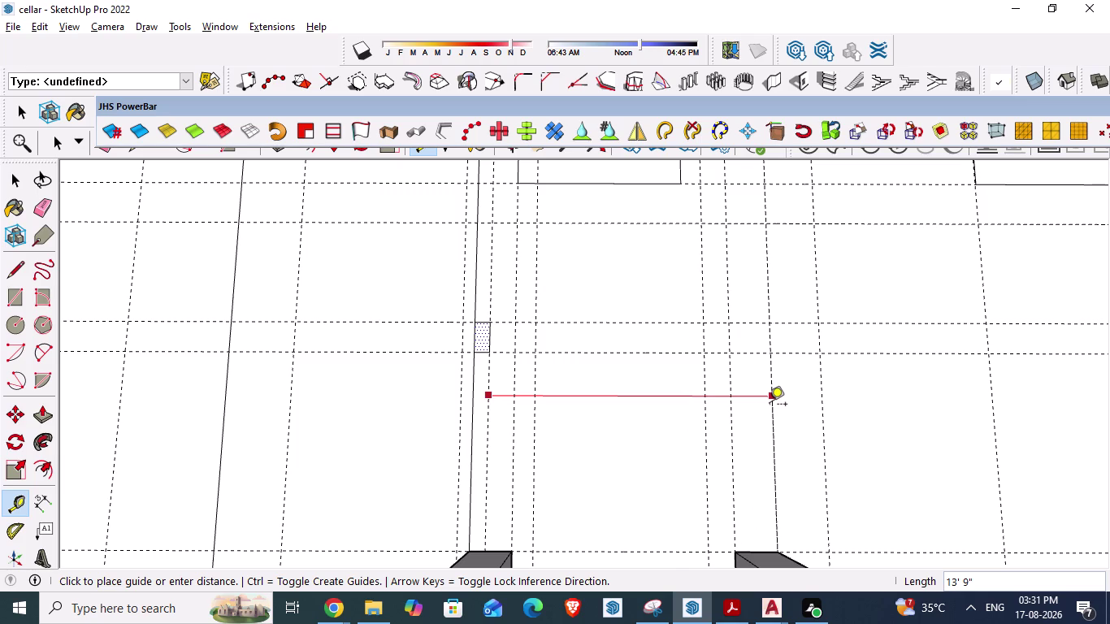
key(Escape)
key(alt+Tab)
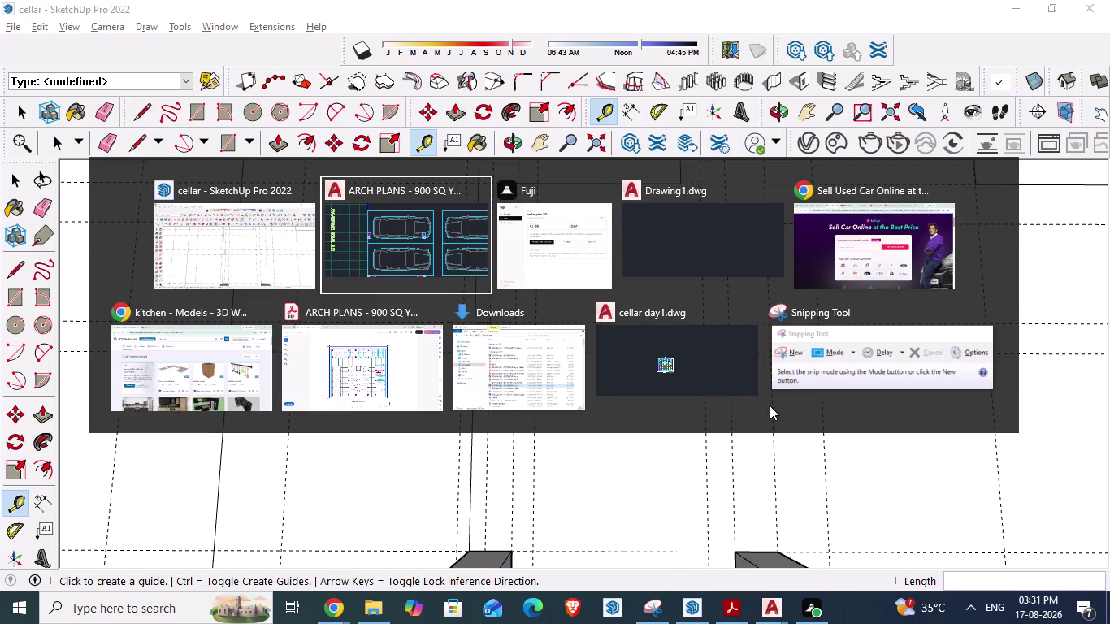
key(Escape)
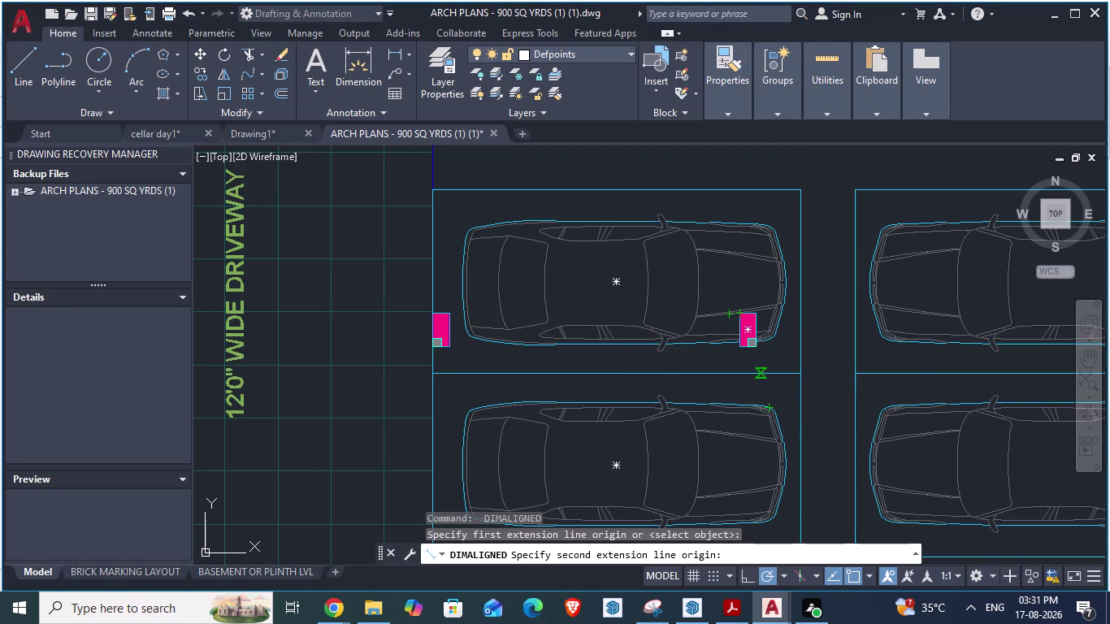
Measure the pink column's width from its corner as about 0'-9", then return to SketchUp.
scroll(down, 3)
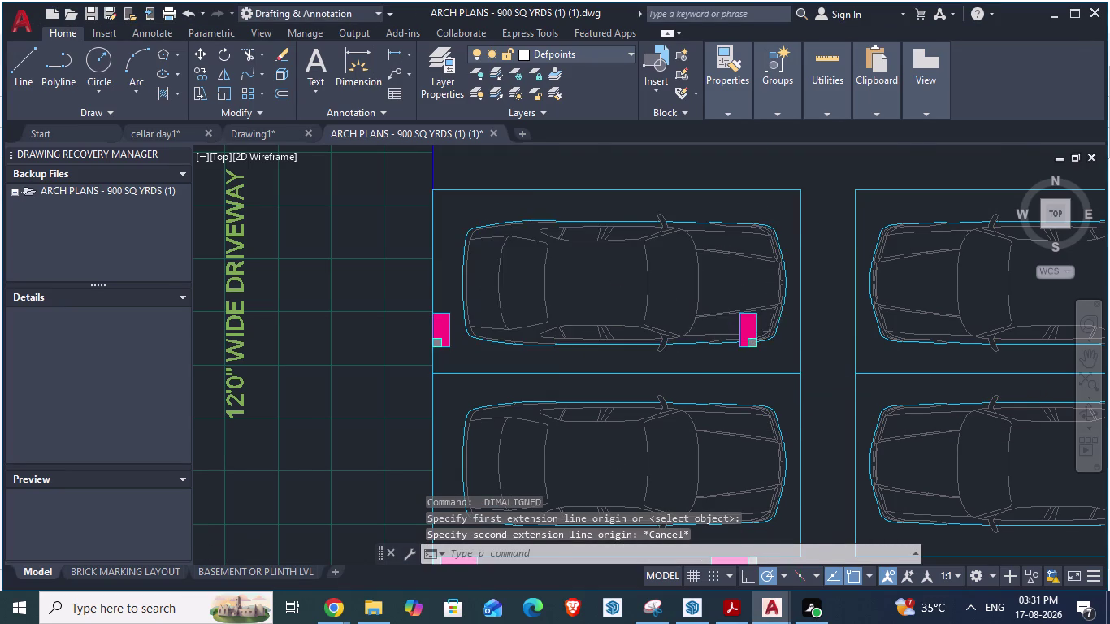
scroll(up, 3)
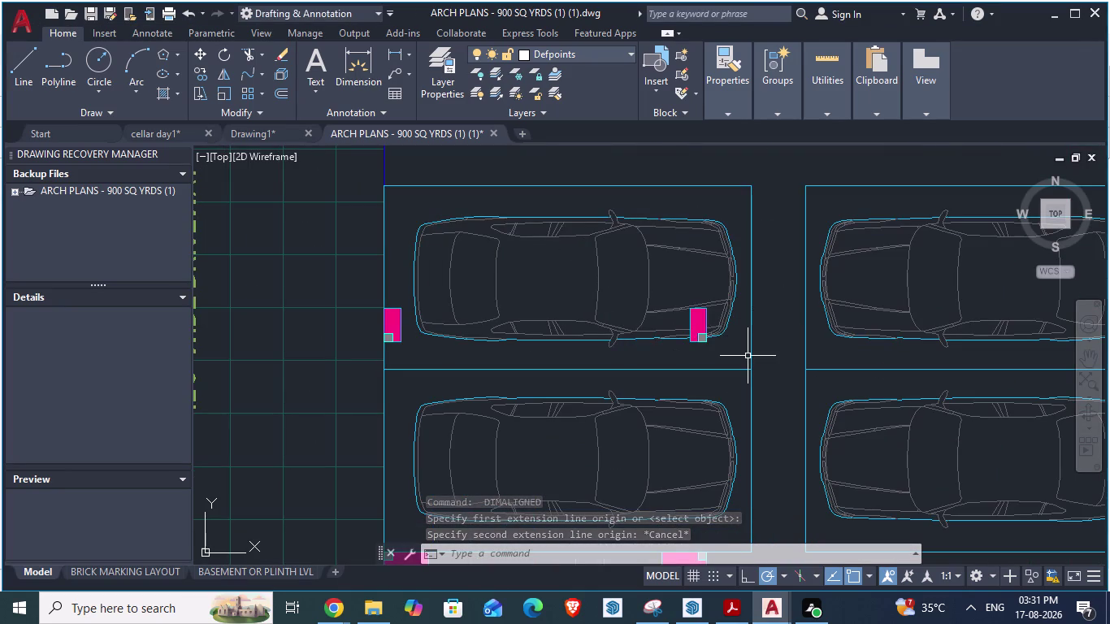
key(space)
scroll(up, 3)
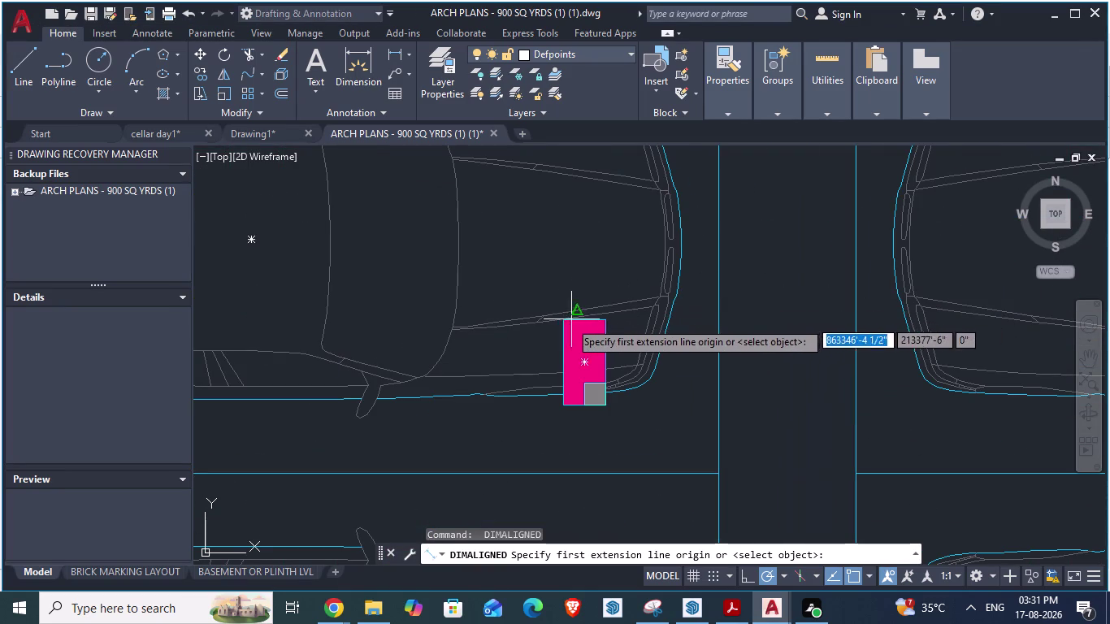
click(560, 324)
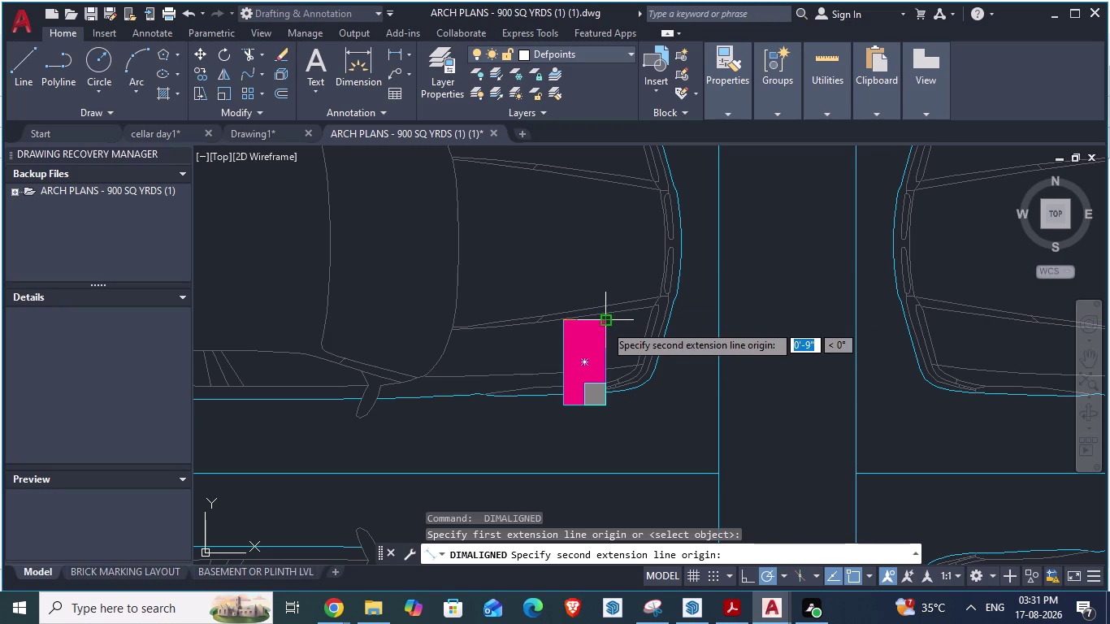
key(alt+Tab)
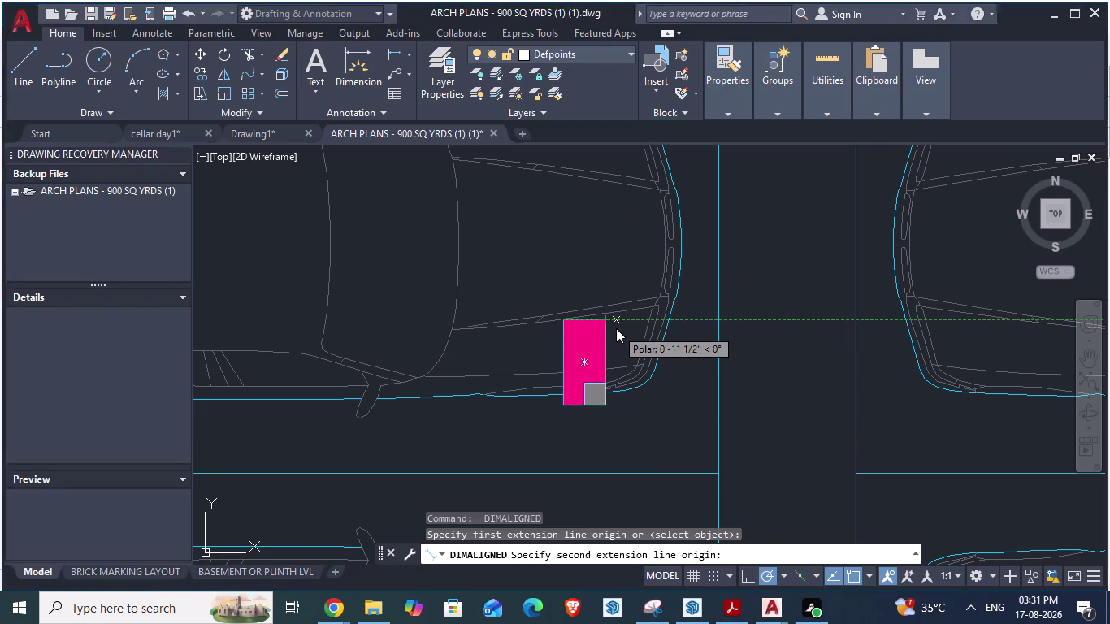
key(alt+Tab)
key(alt+Tab)
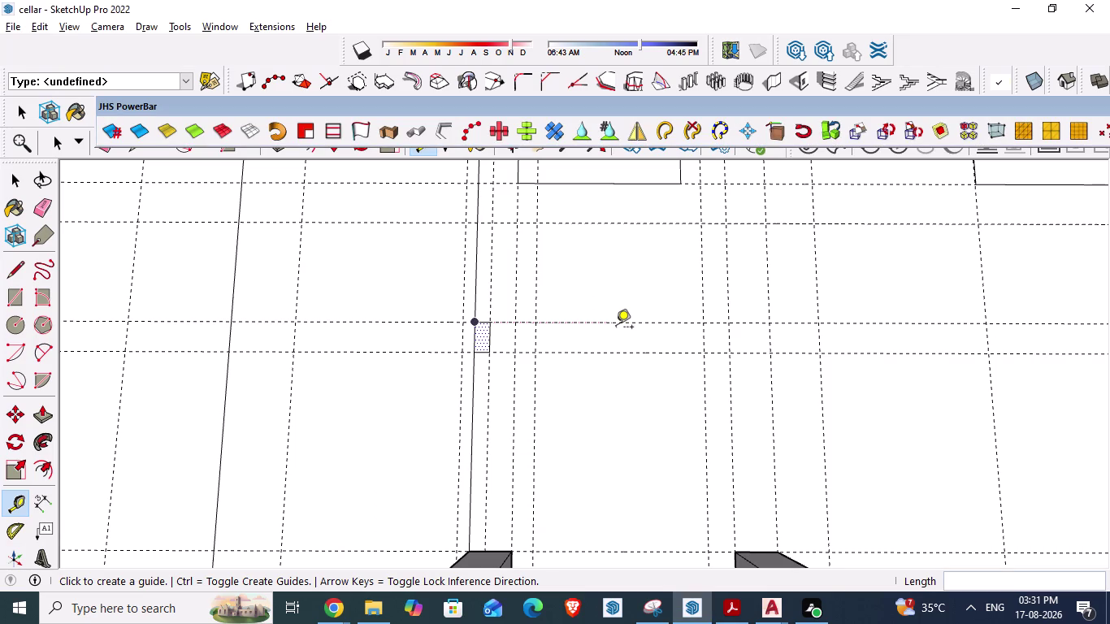
Glance at the cellar floor plan PDF, then orbit the model toward the column corner.
scroll(down, 3)
scroll(down, 3)
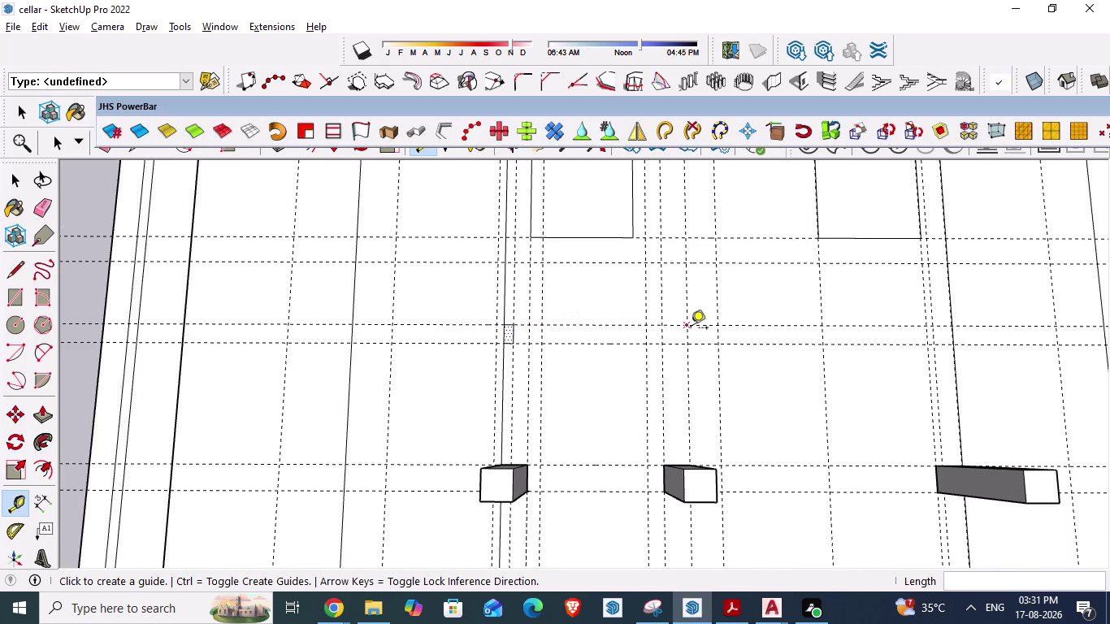
scroll(up, 3)
scroll(up, 3)
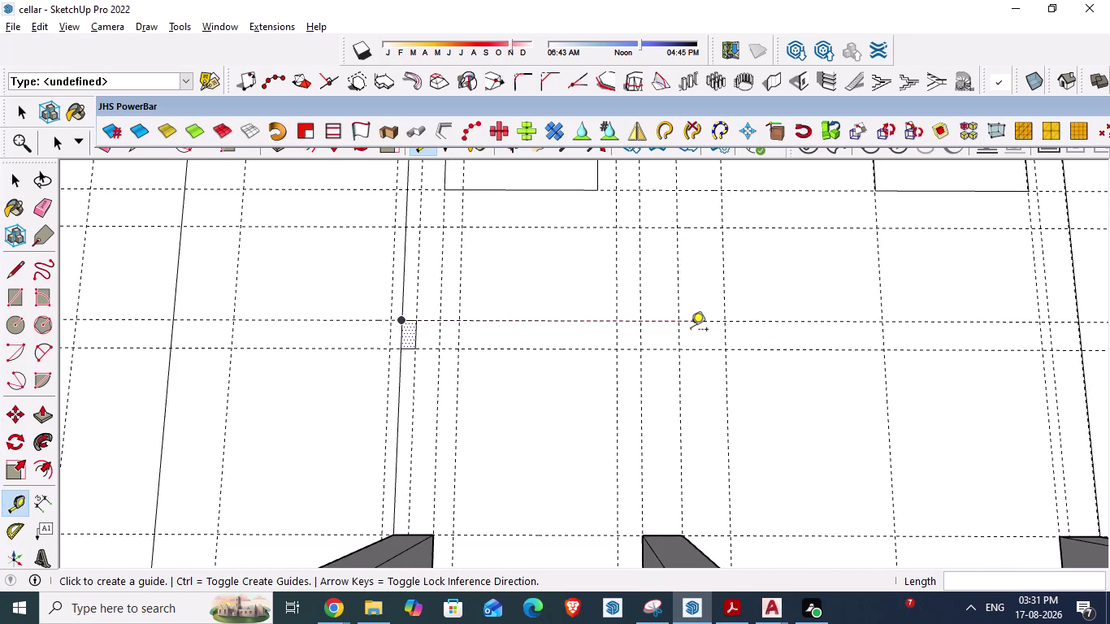
key(alt+Tab)
key(alt+Tab)
key(alt+Tab)
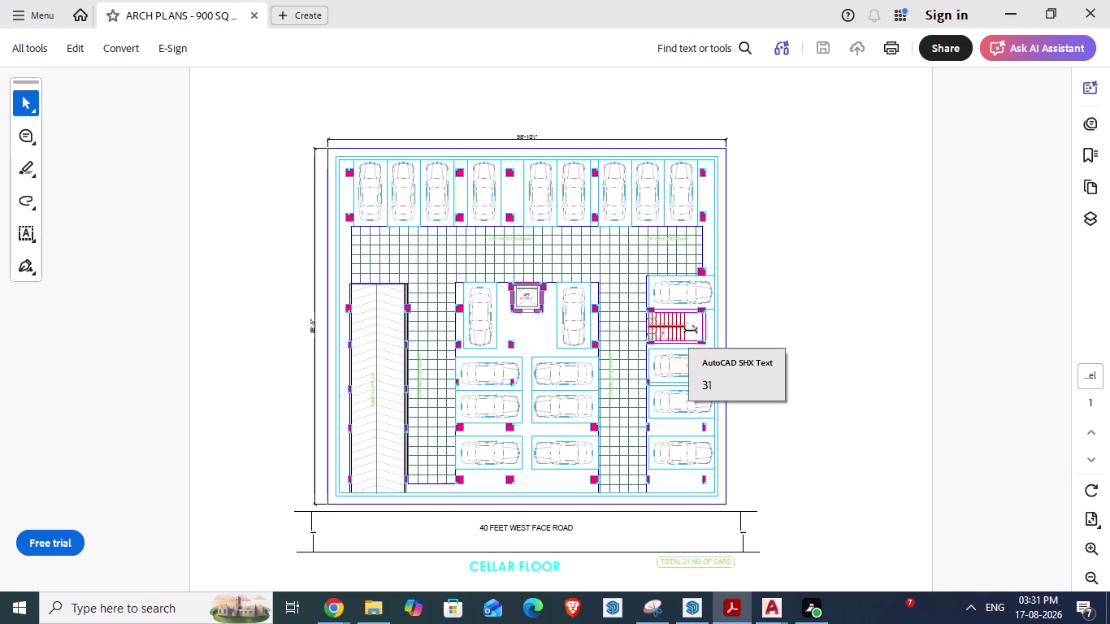
key(alt+Tab)
scroll(down, 3)
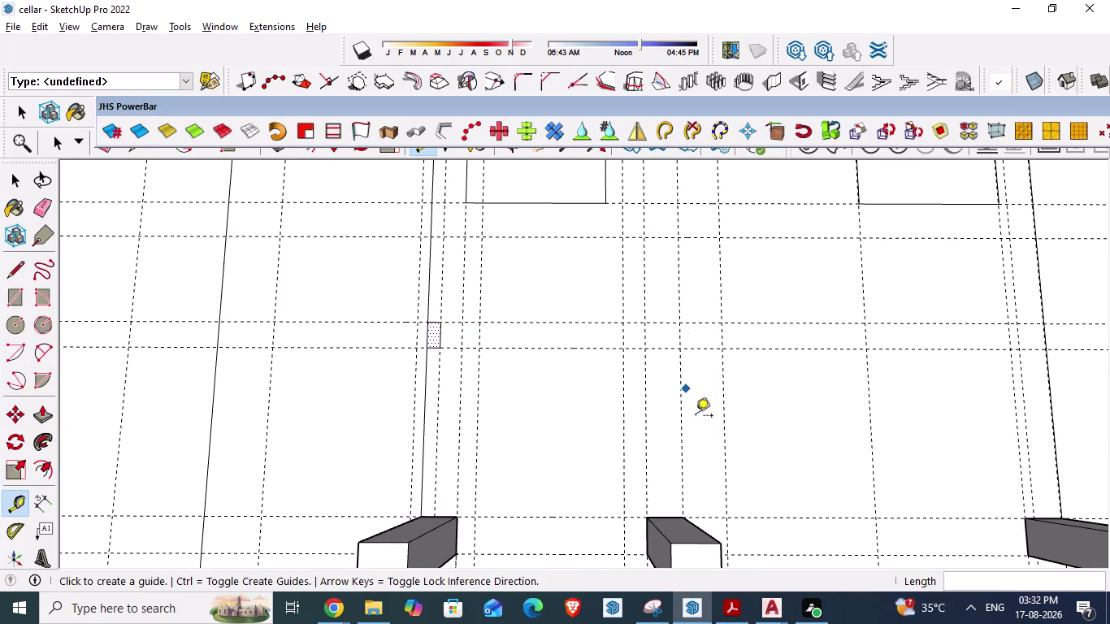
middle_drag(697, 423, 464, 330)
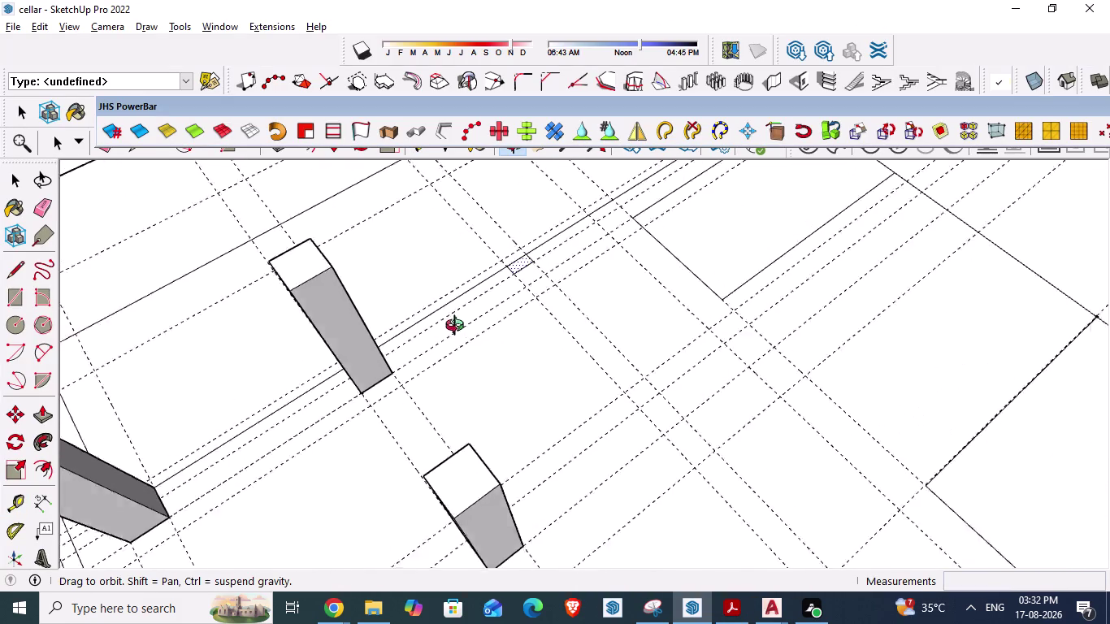
middle_drag(465, 330, 449, 324)
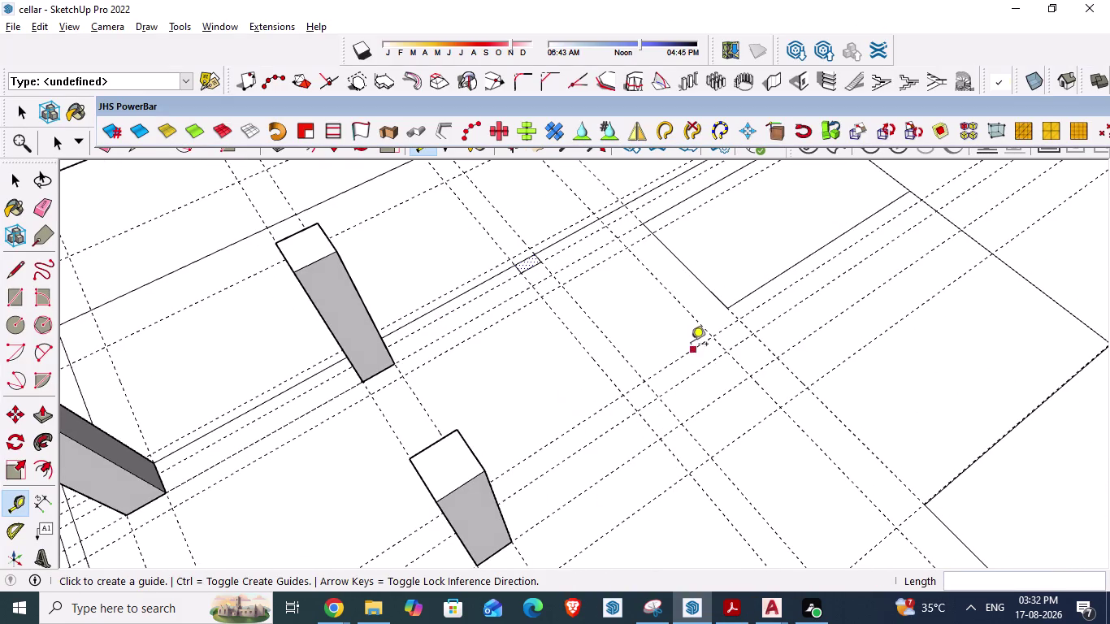
Place a 9" guide off the column corner, then bring up the floor plan PDF.
click(541, 262)
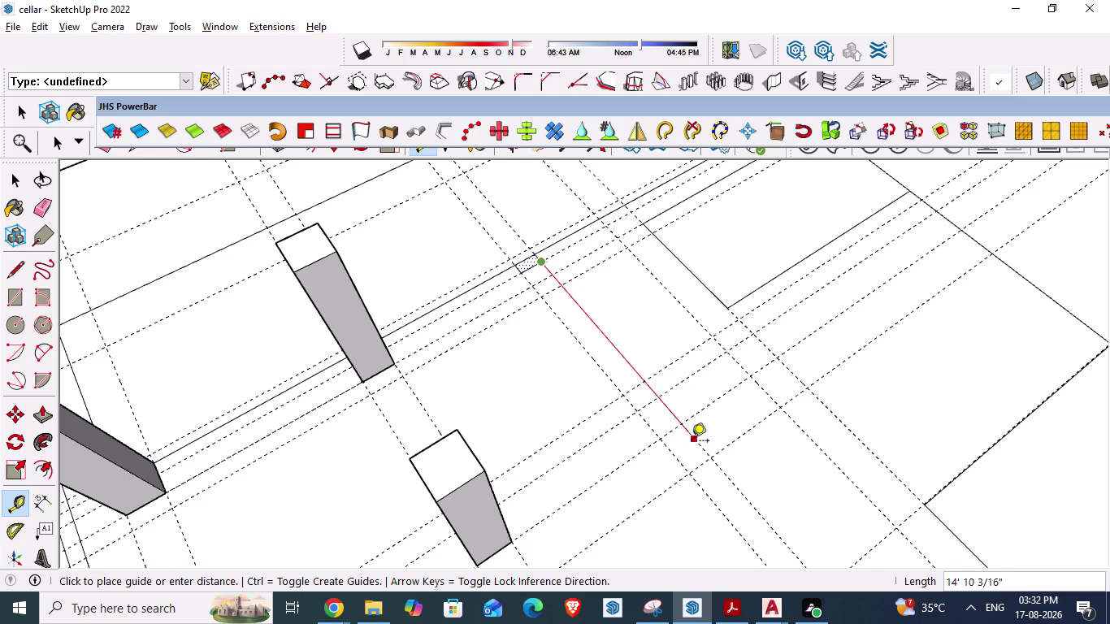
key(Escape)
key(space)
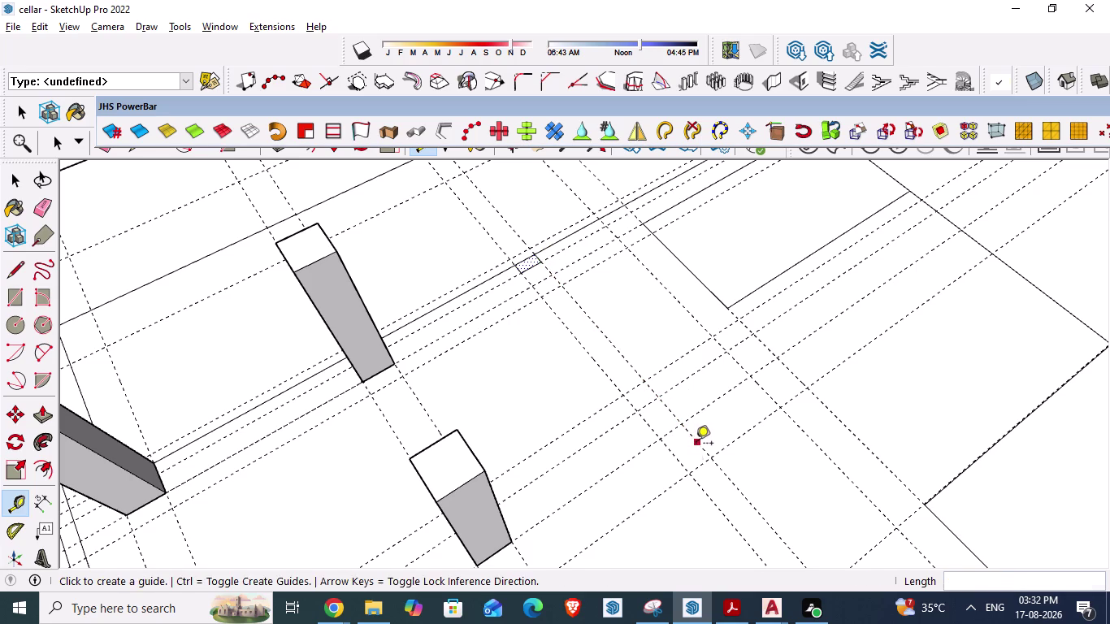
key(t)
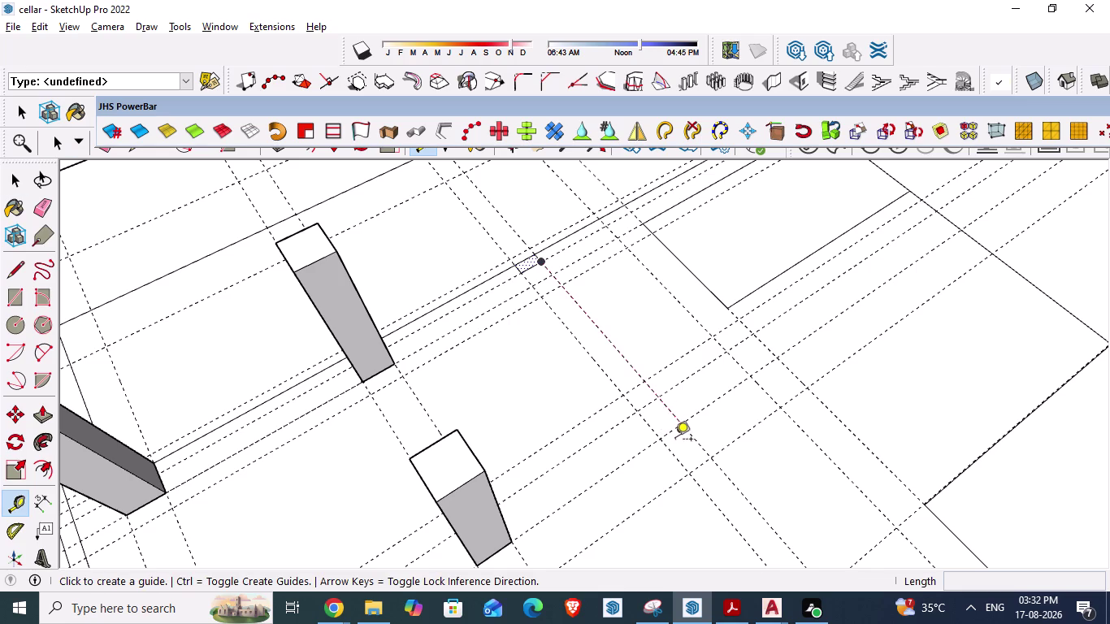
click(672, 432)
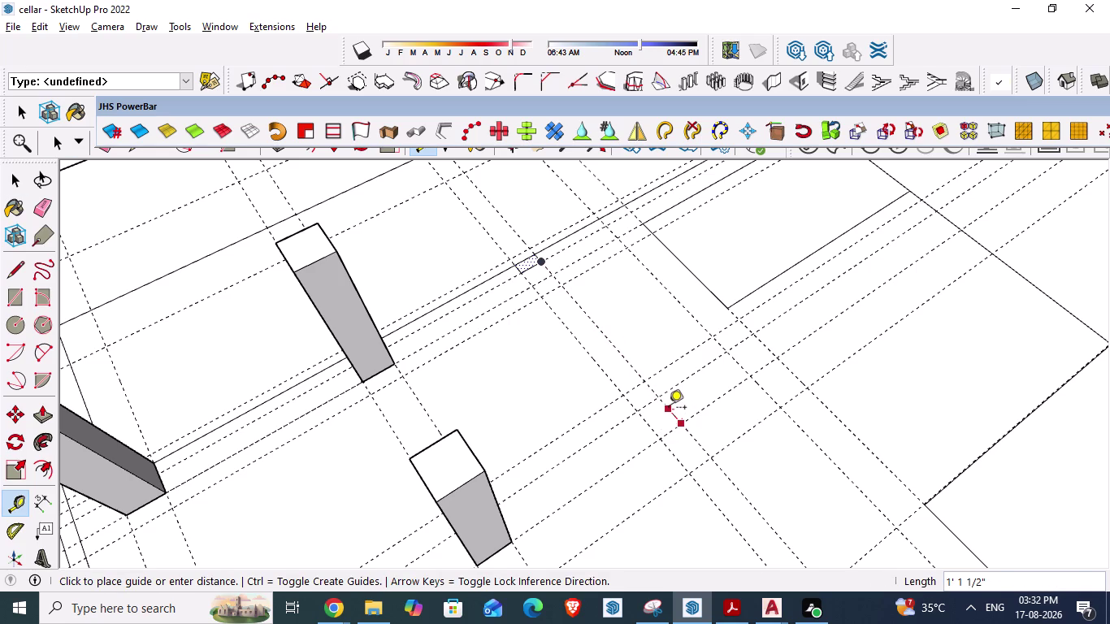
text(9)
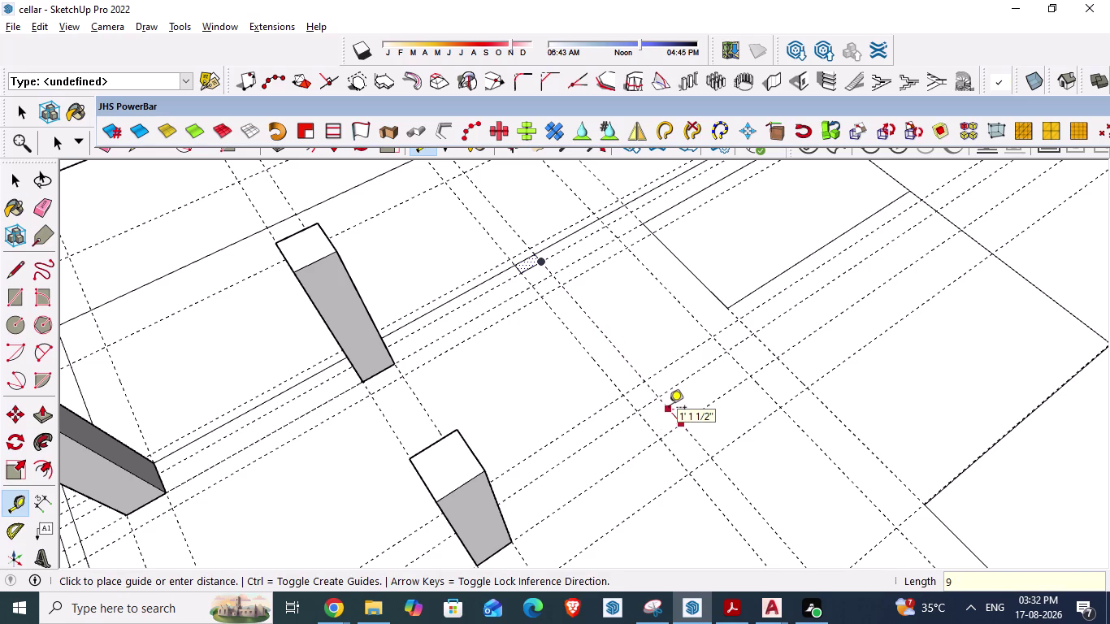
text(")
key(Return)
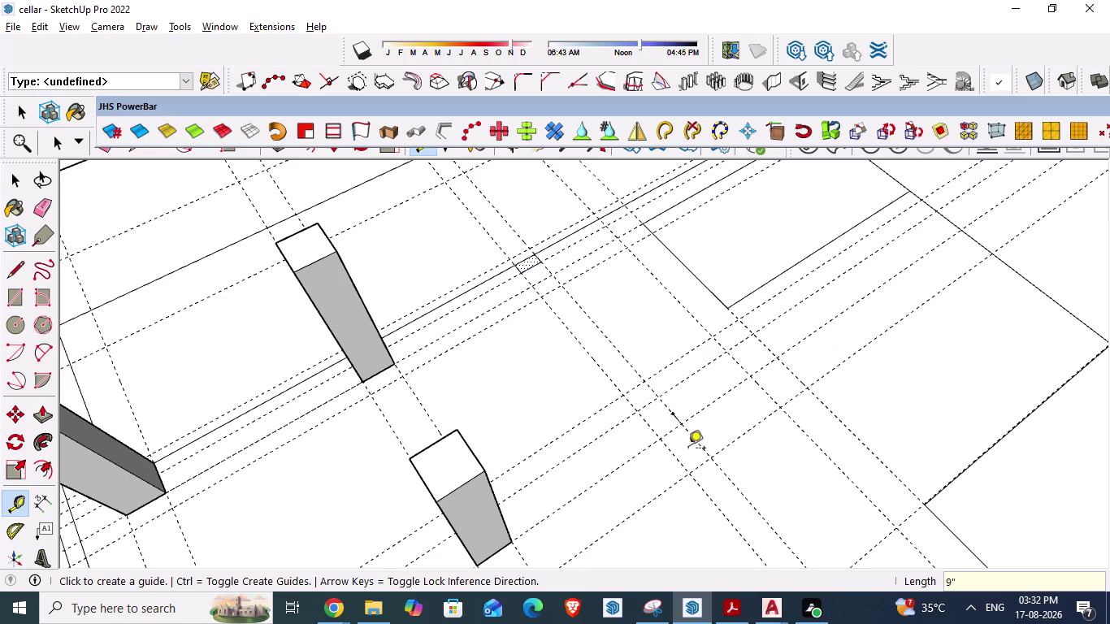
middle_drag(573, 444, 747, 557)
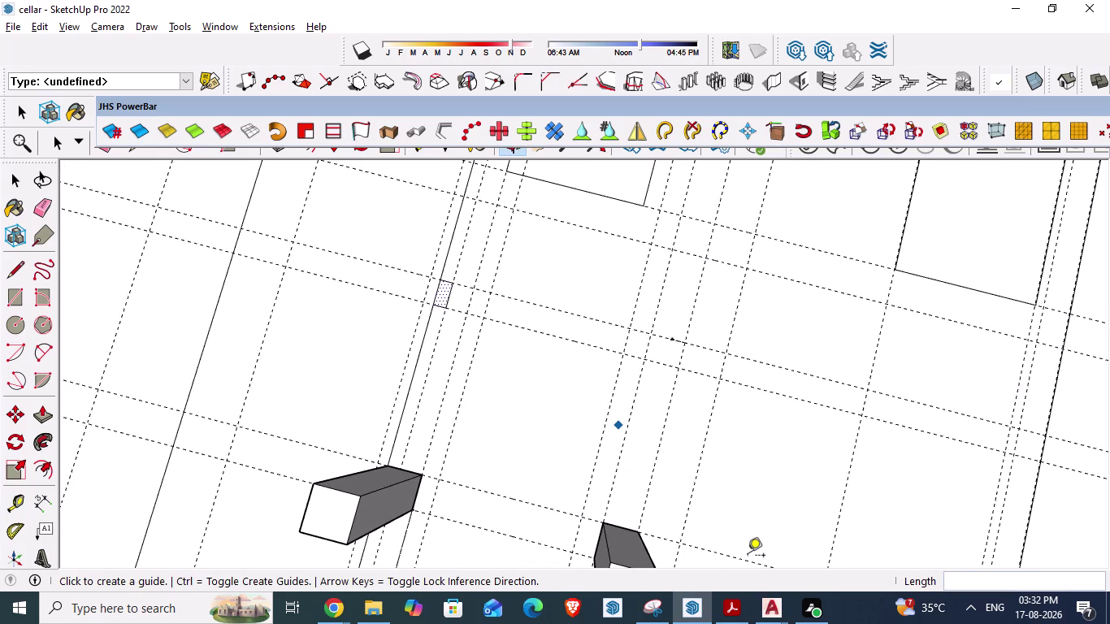
key(alt+Tab)
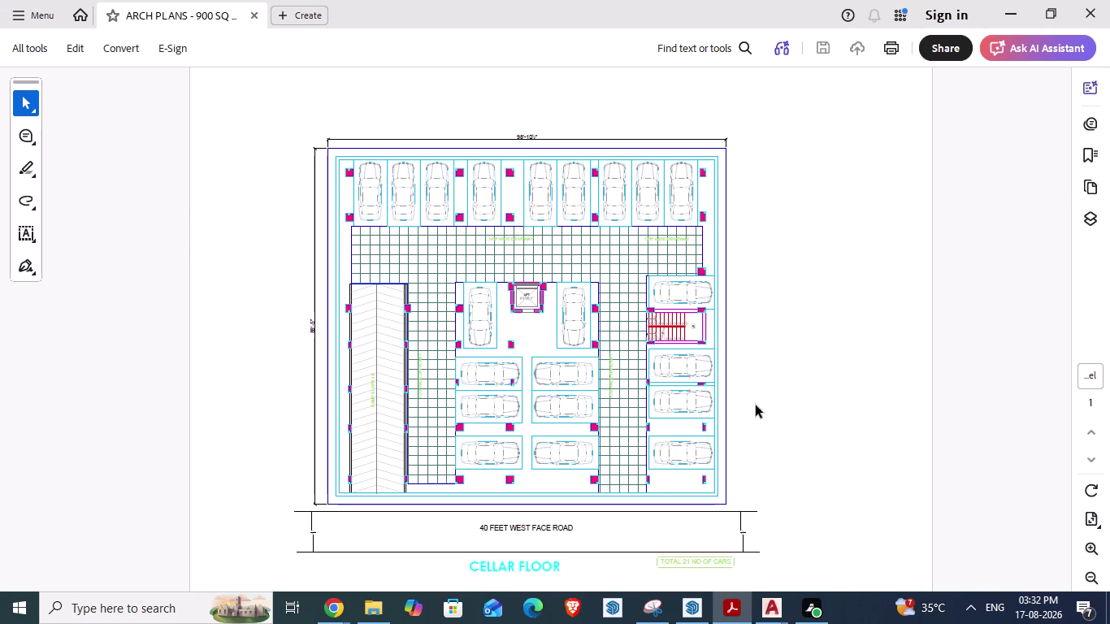
Compare the model's column layout against the cellar floor plan PDF.
key(alt+Tab)
scroll(down, 3)
scroll(down, 3)
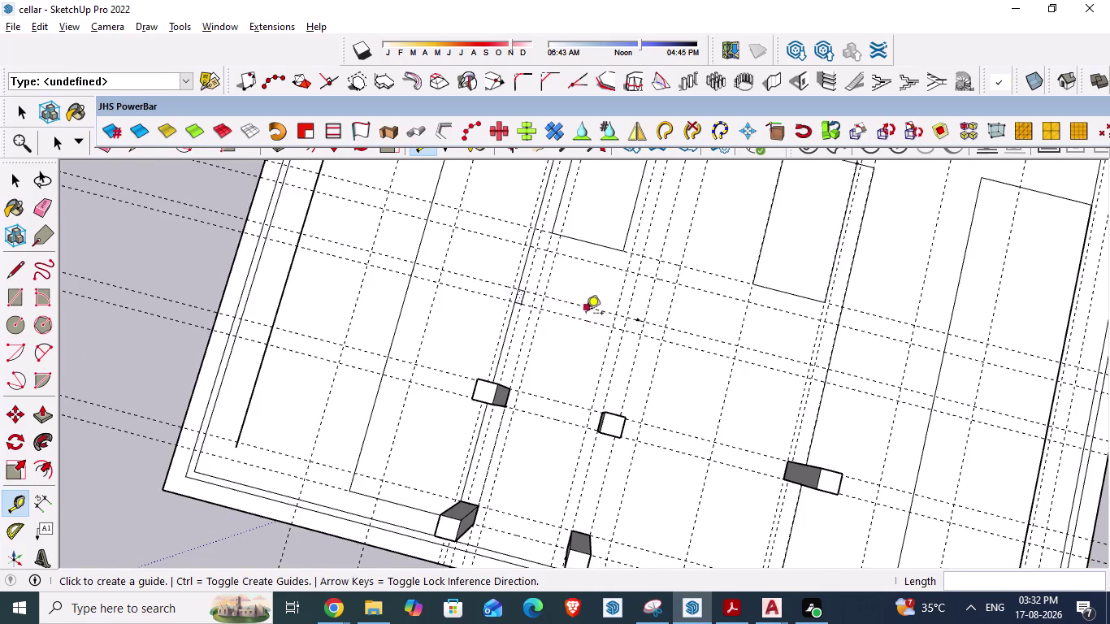
scroll(down, 3)
scroll(up, 3)
middle_drag(674, 451, 719, 454)
key(alt+Tab)
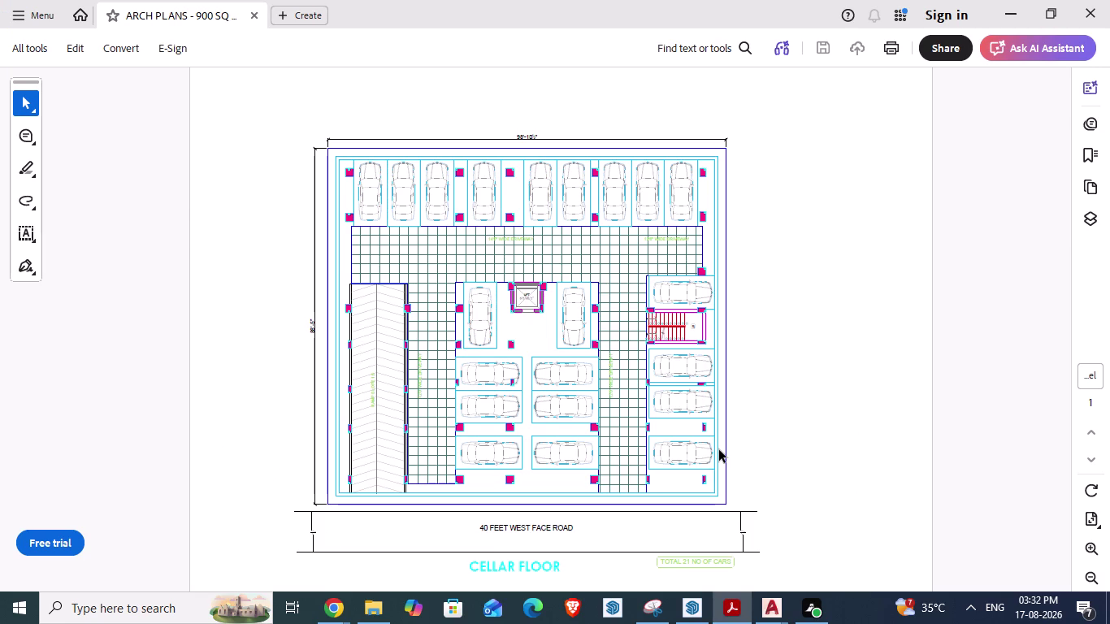
key(alt+Tab)
Bring the ARCH PLANS AutoCAD drawing forward.
scroll(down, 3)
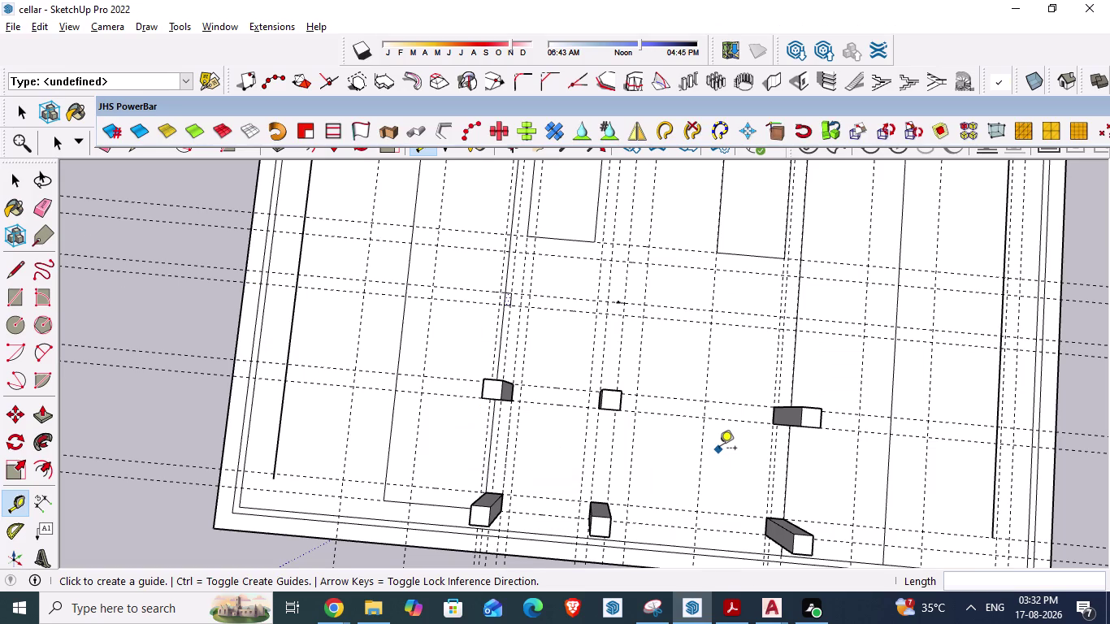
scroll(down, 3)
scroll(down, 3)
key(alt+Tab)
key(alt+Tab)
key(alt+Tab)
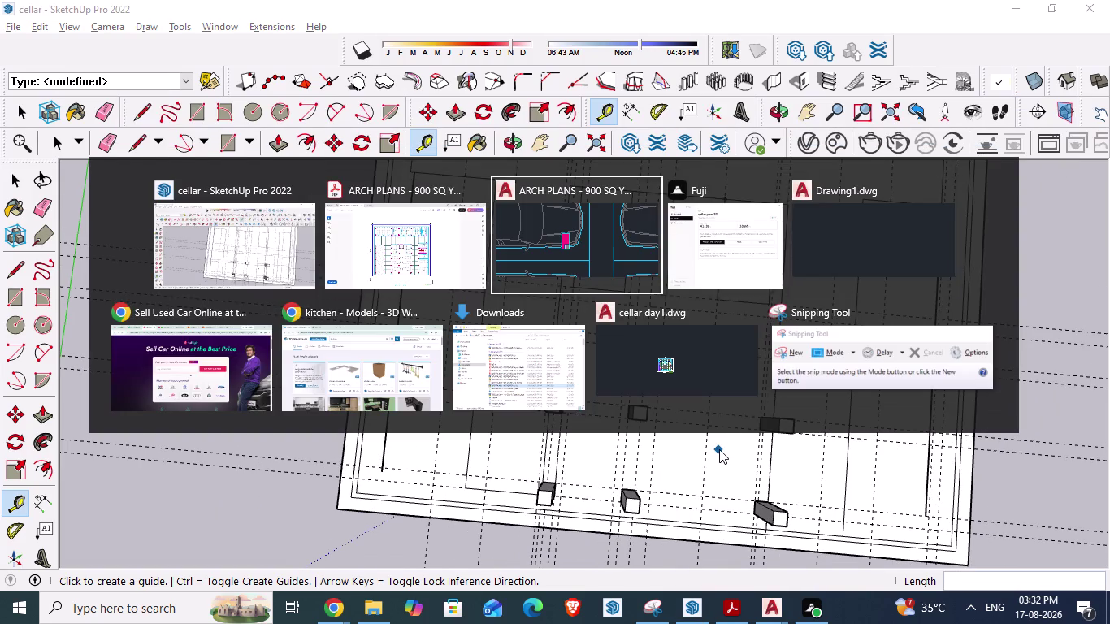
scroll(down, 3)
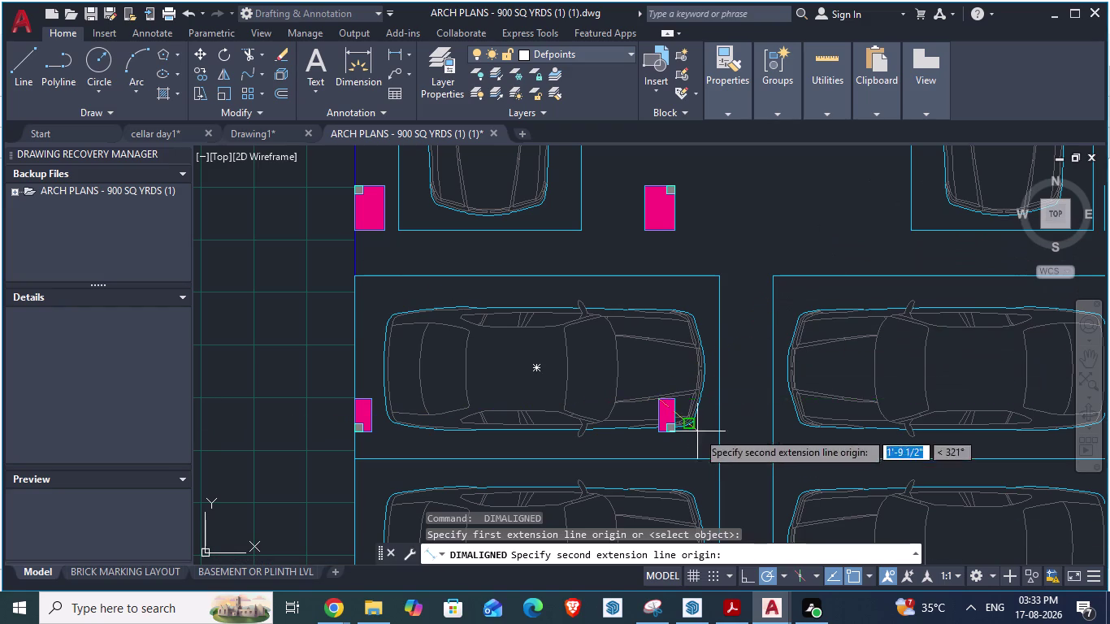
Cancel the unfinished 1'-9½" aligned dimension and zoom out on the parking plan.
key(Escape)
scroll(down, 3)
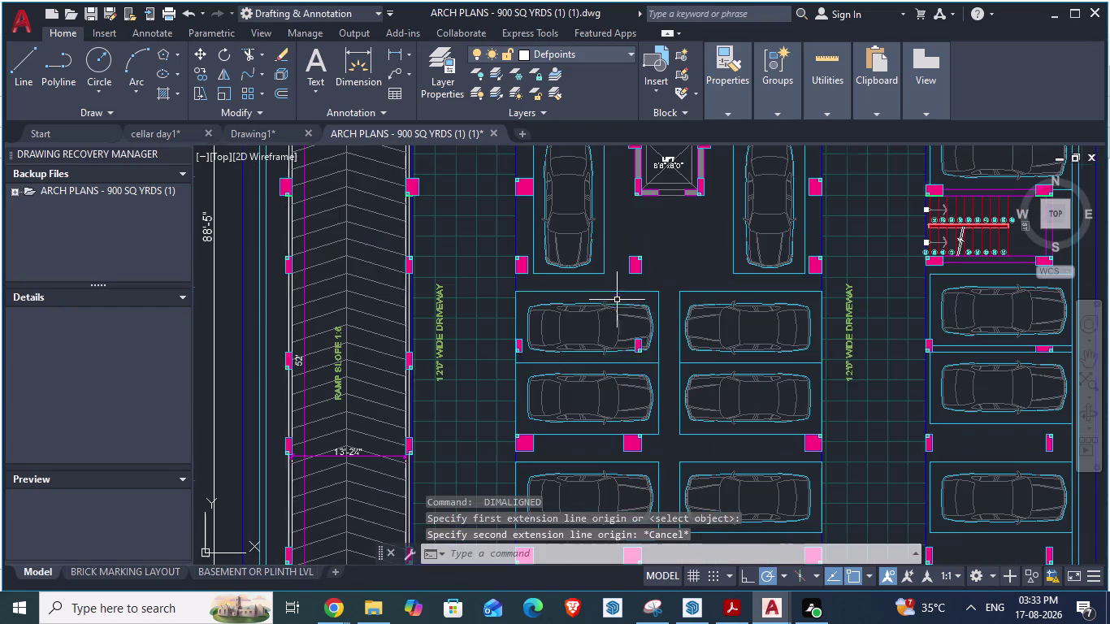